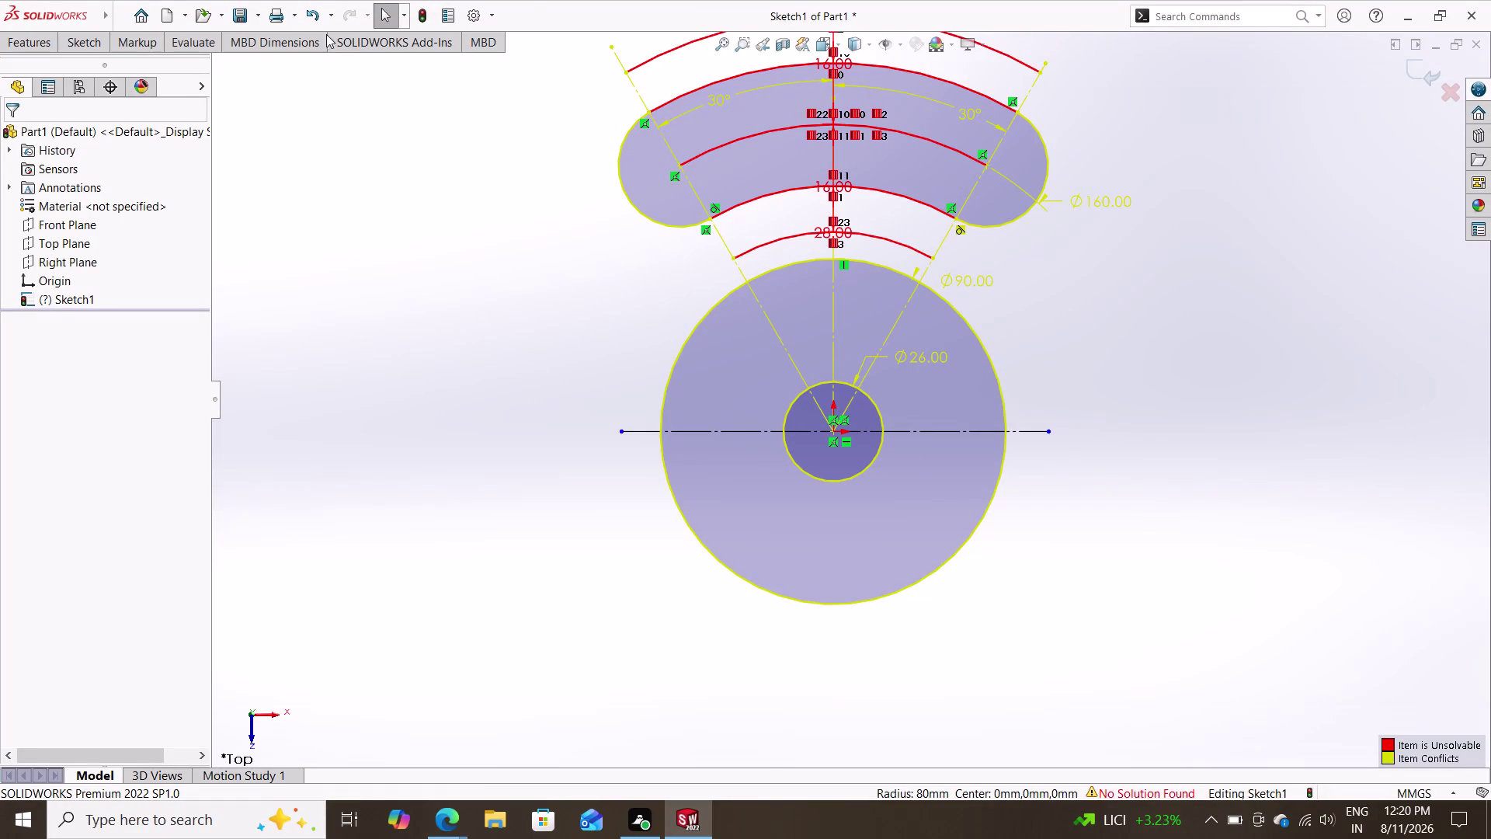
Draw a radius-28 circle centred on the left end of the upper curved slot.
click(81, 38)
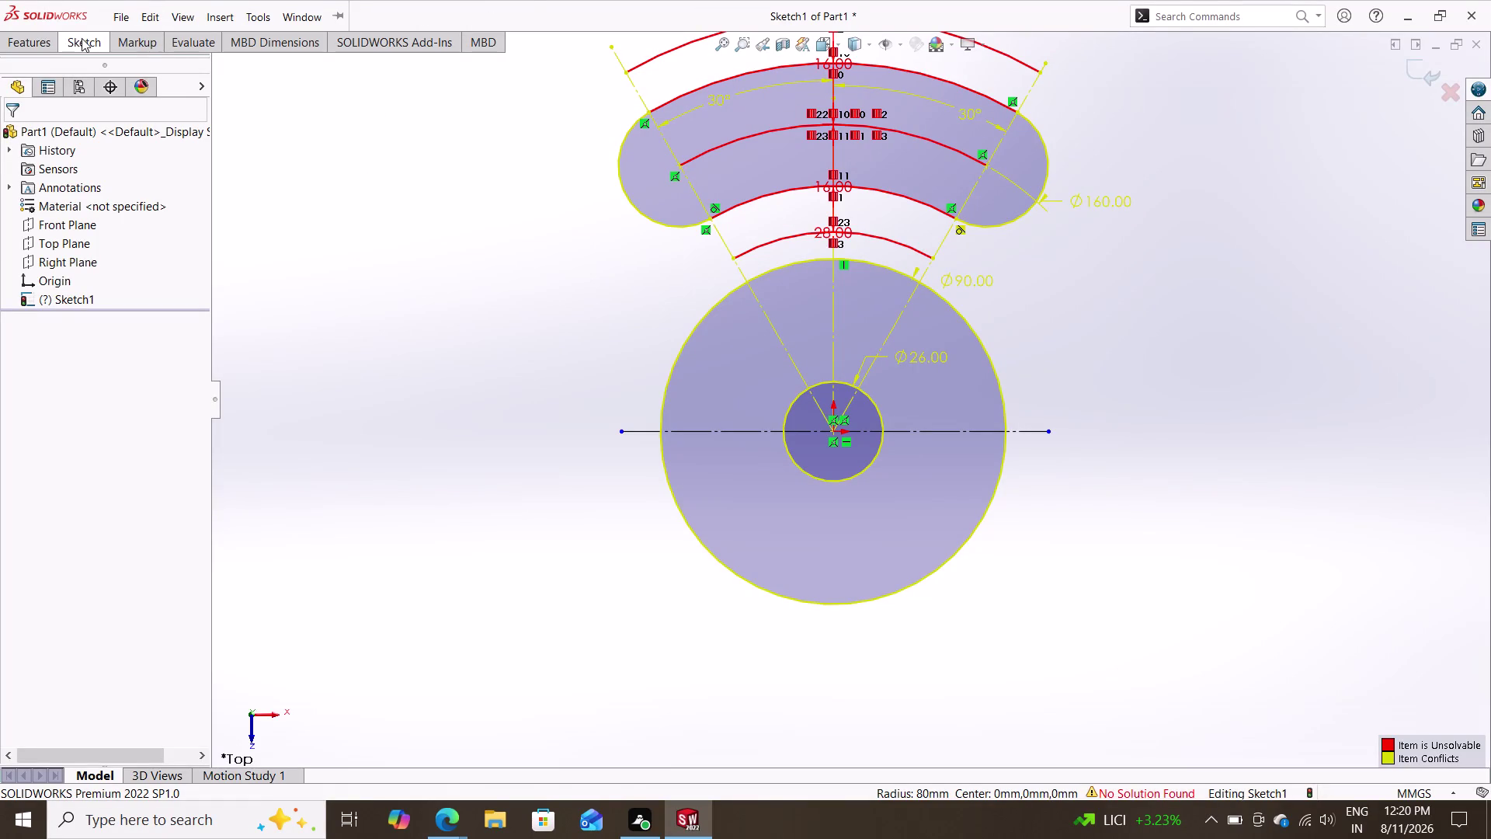
double_click(175, 58)
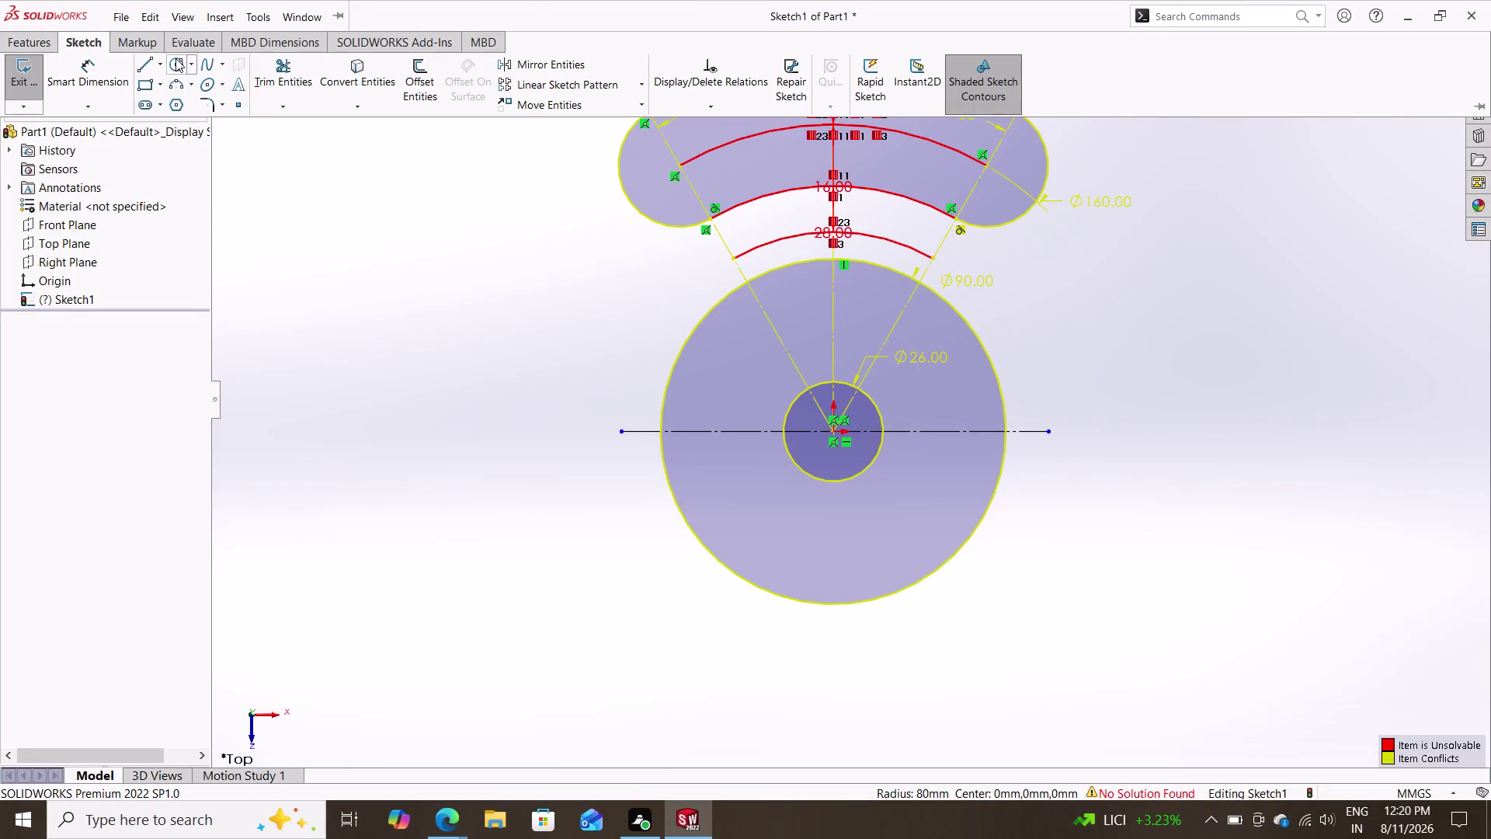
click(677, 167)
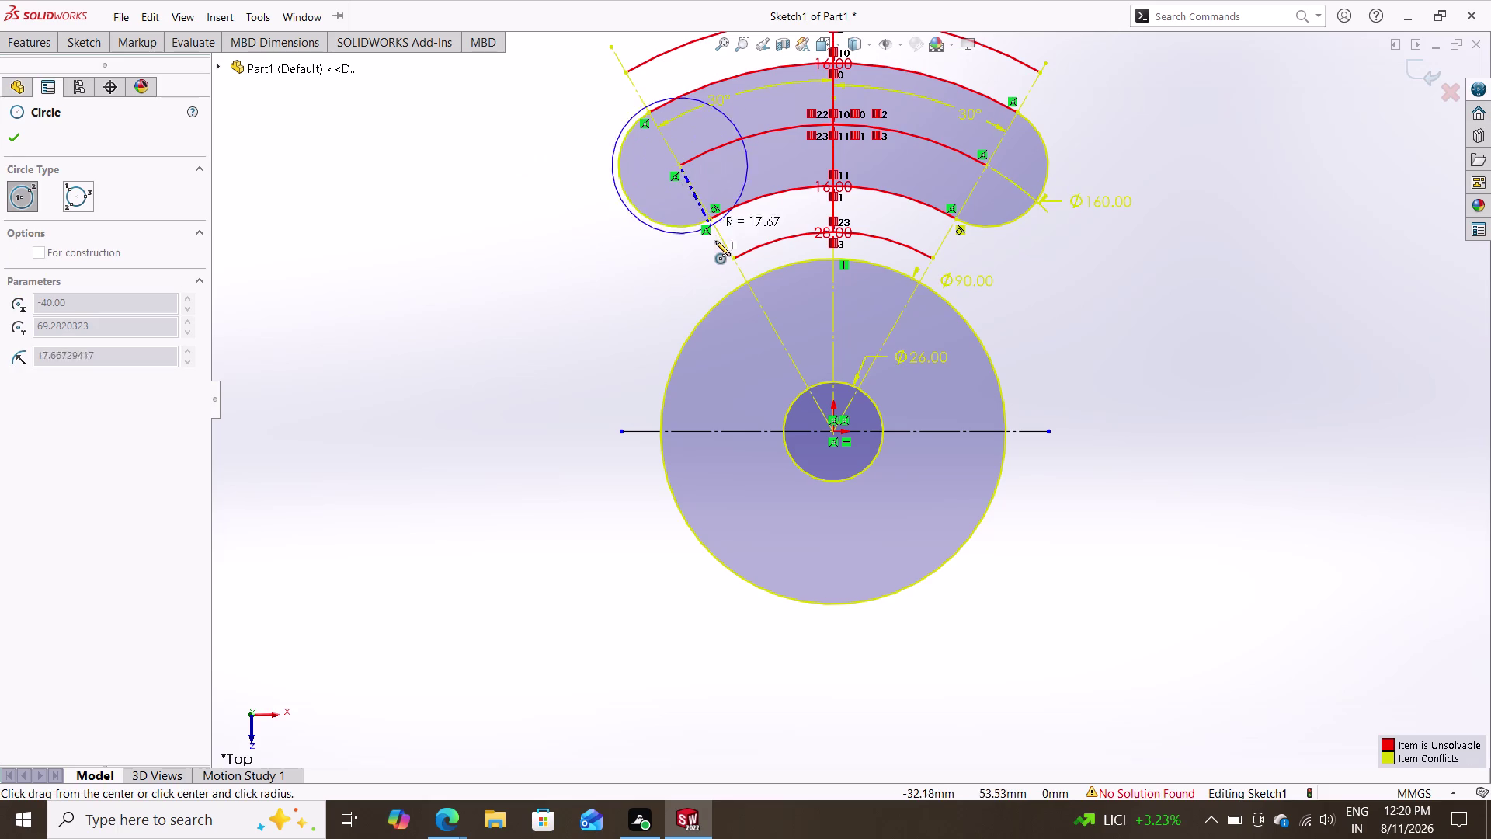
click(735, 261)
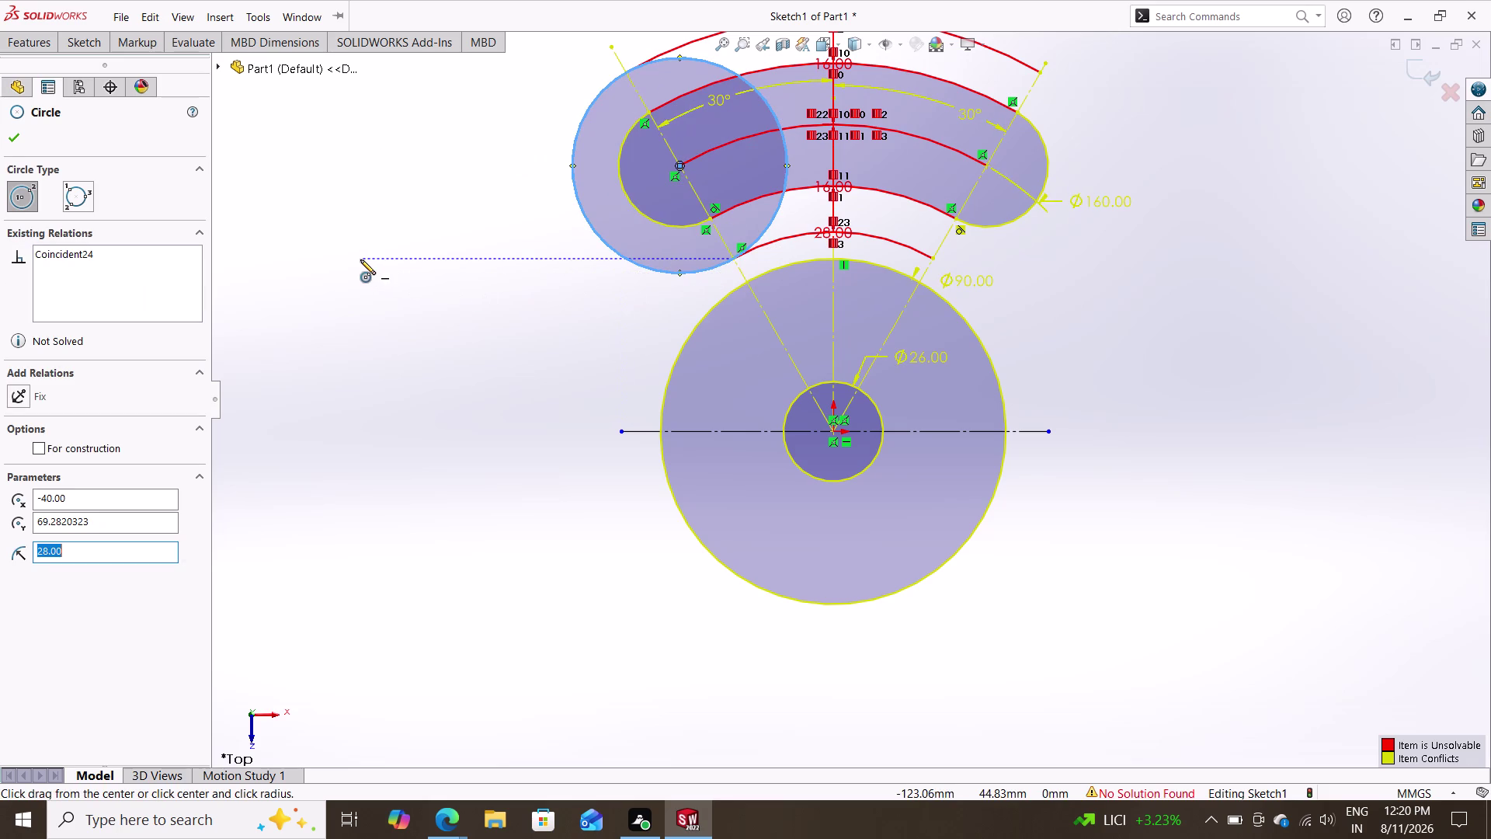
key(Escape)
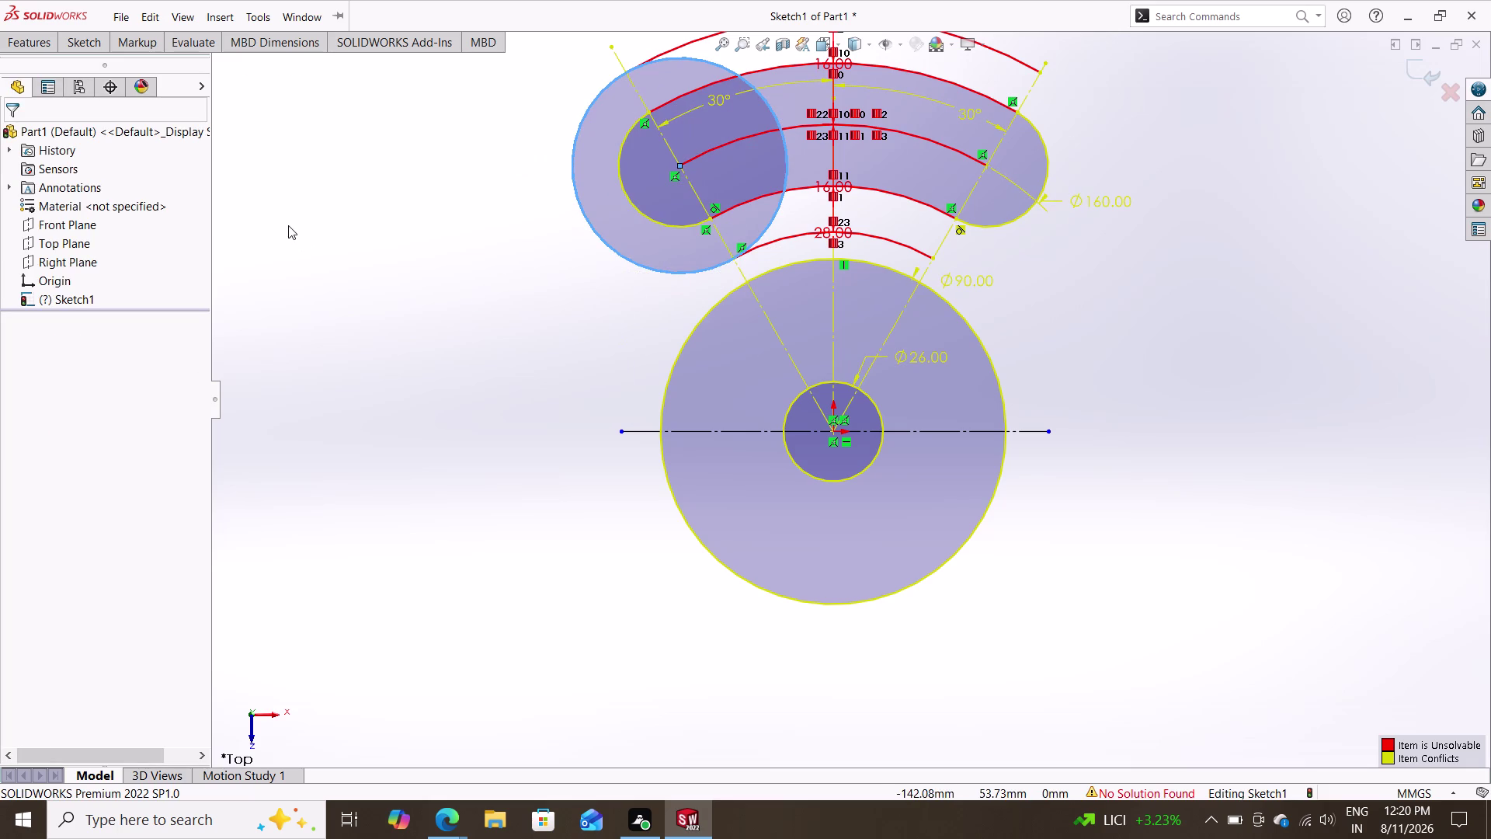
Draw a matching radius-28 circle centred on the right end of the slot.
click(82, 44)
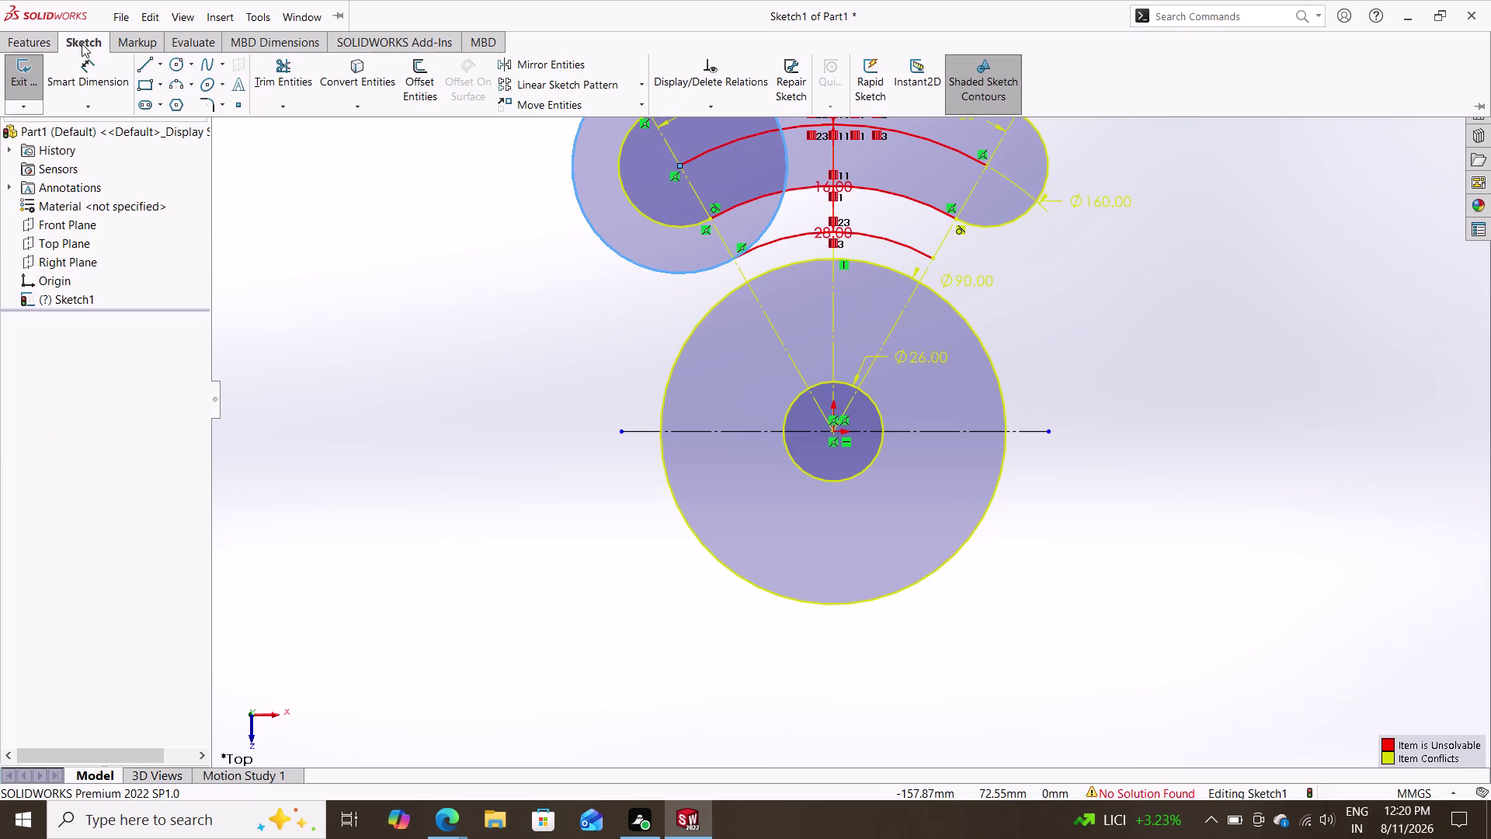
click(175, 66)
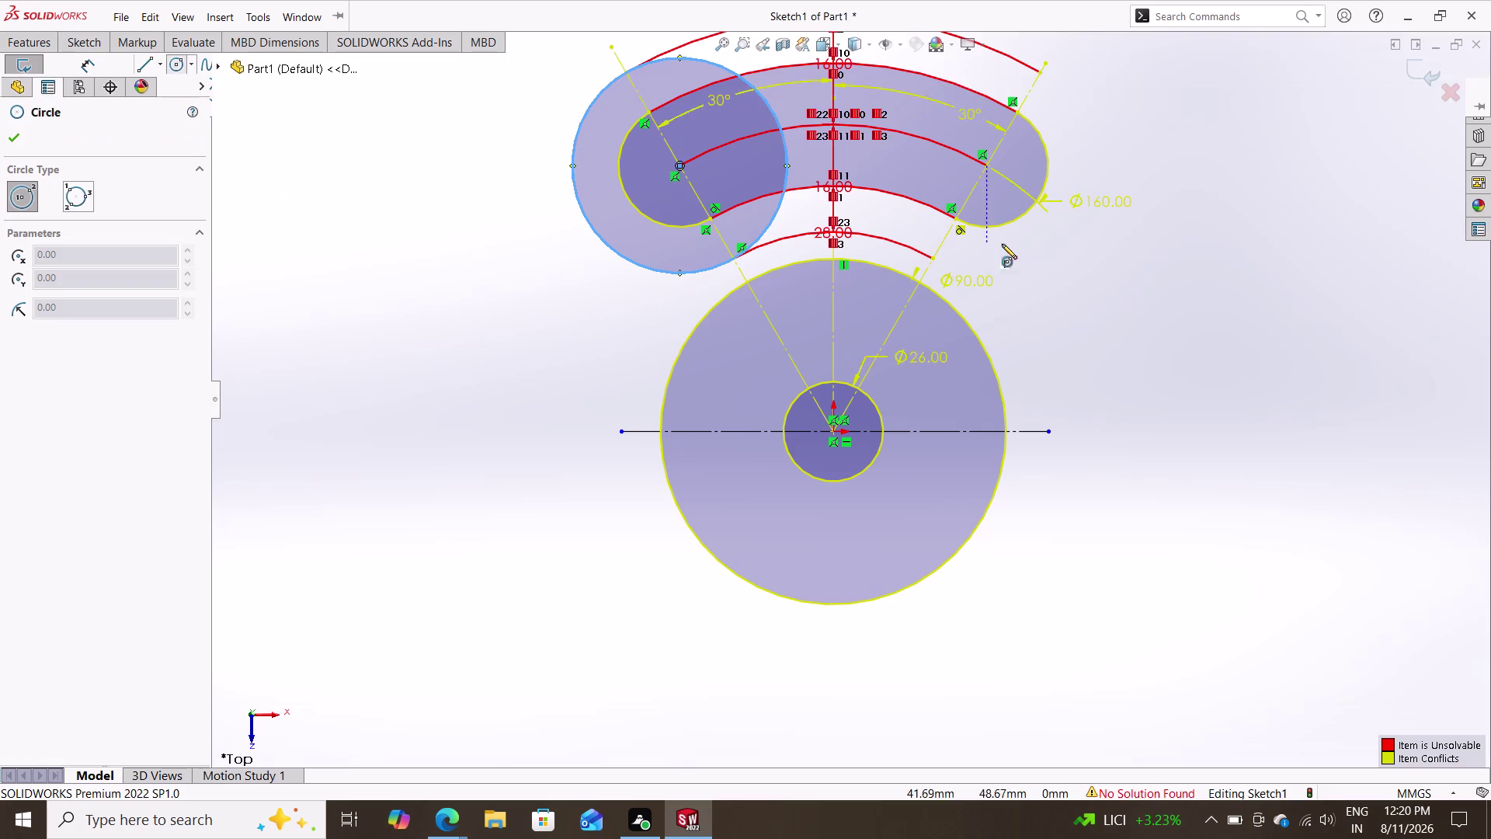
click(988, 168)
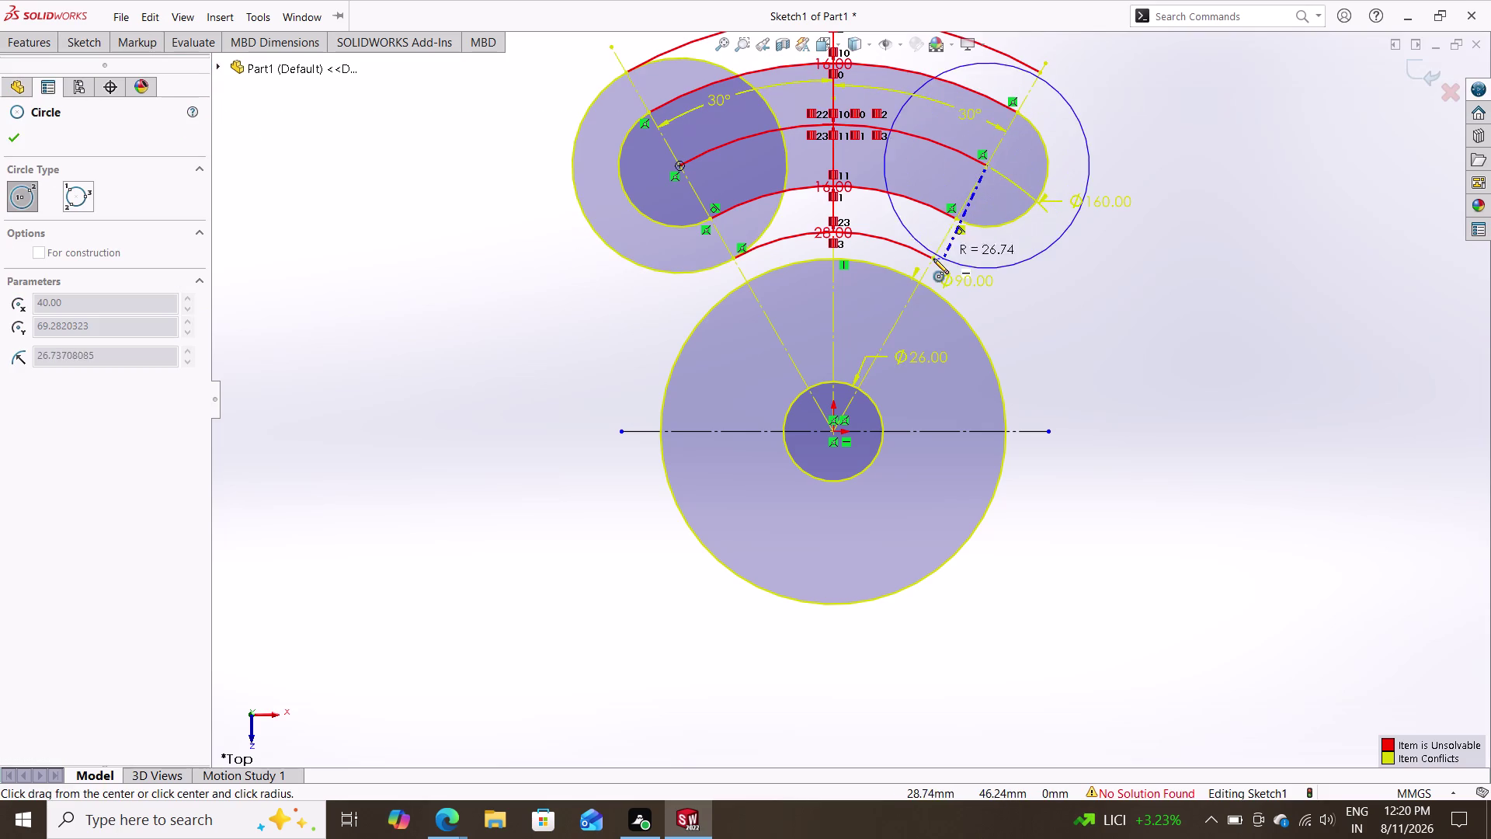
click(930, 262)
key(Escape)
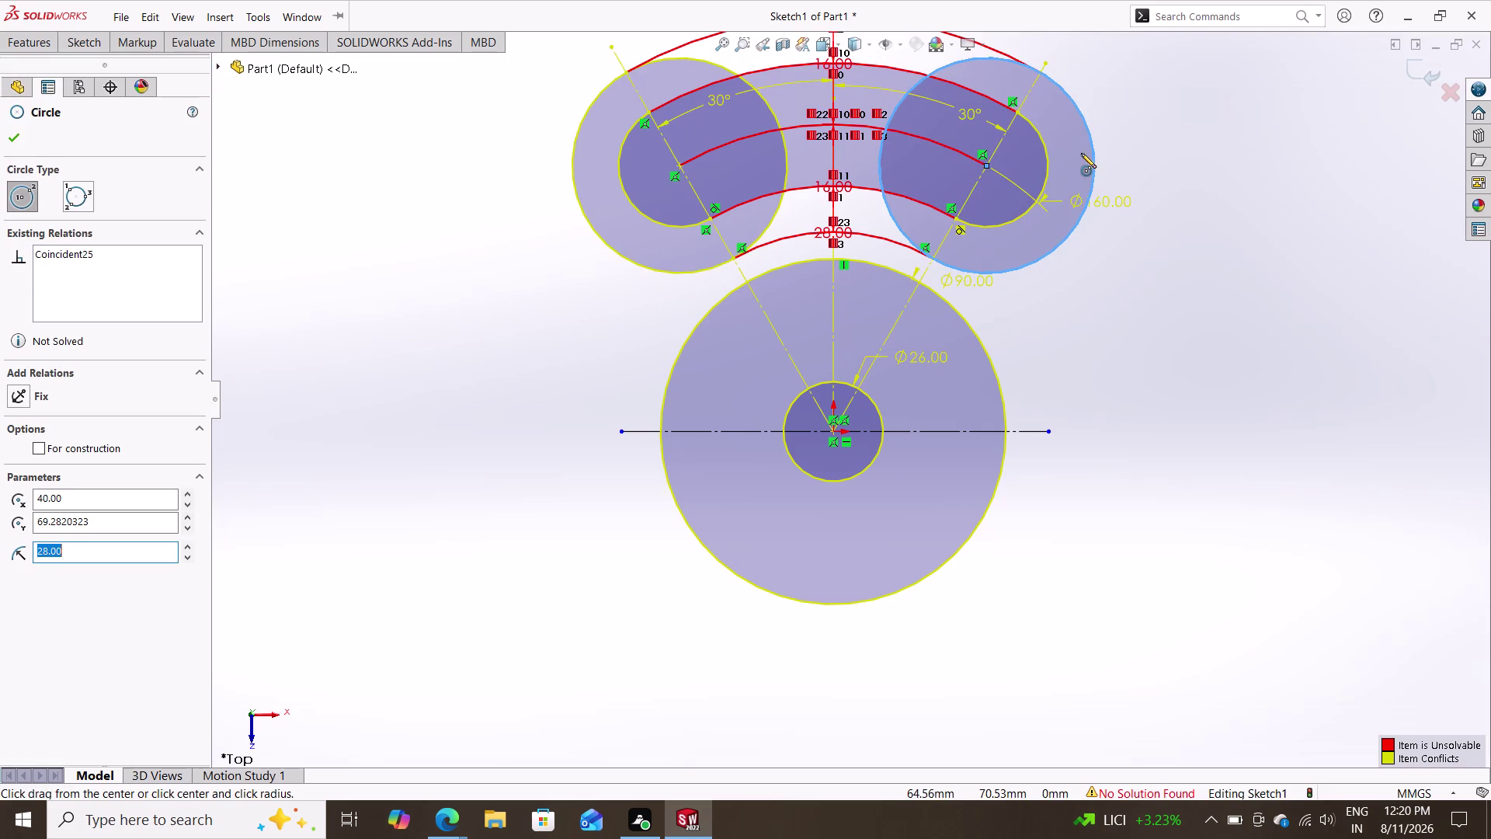
click(80, 48)
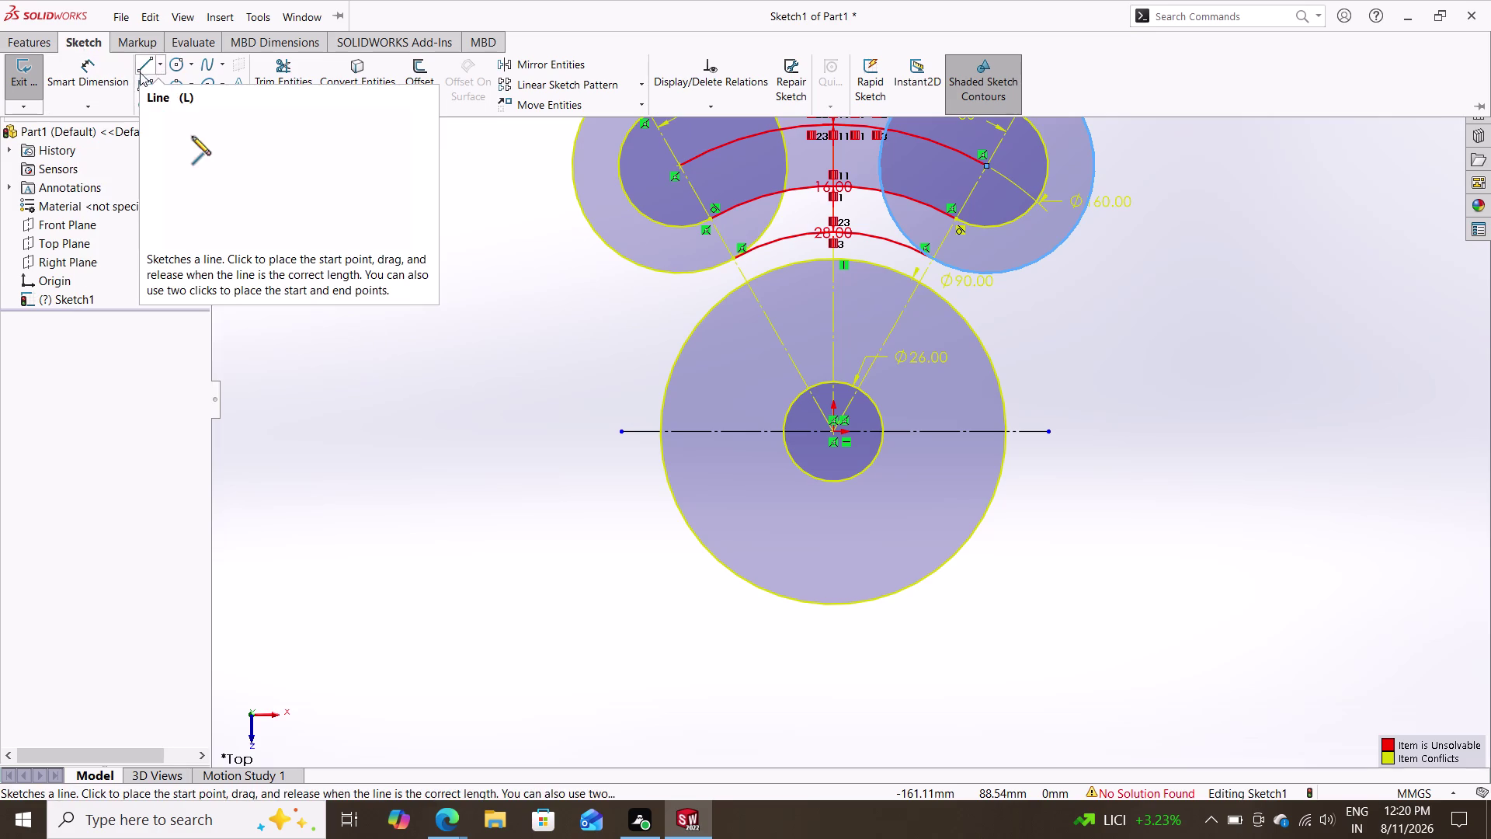
click(282, 69)
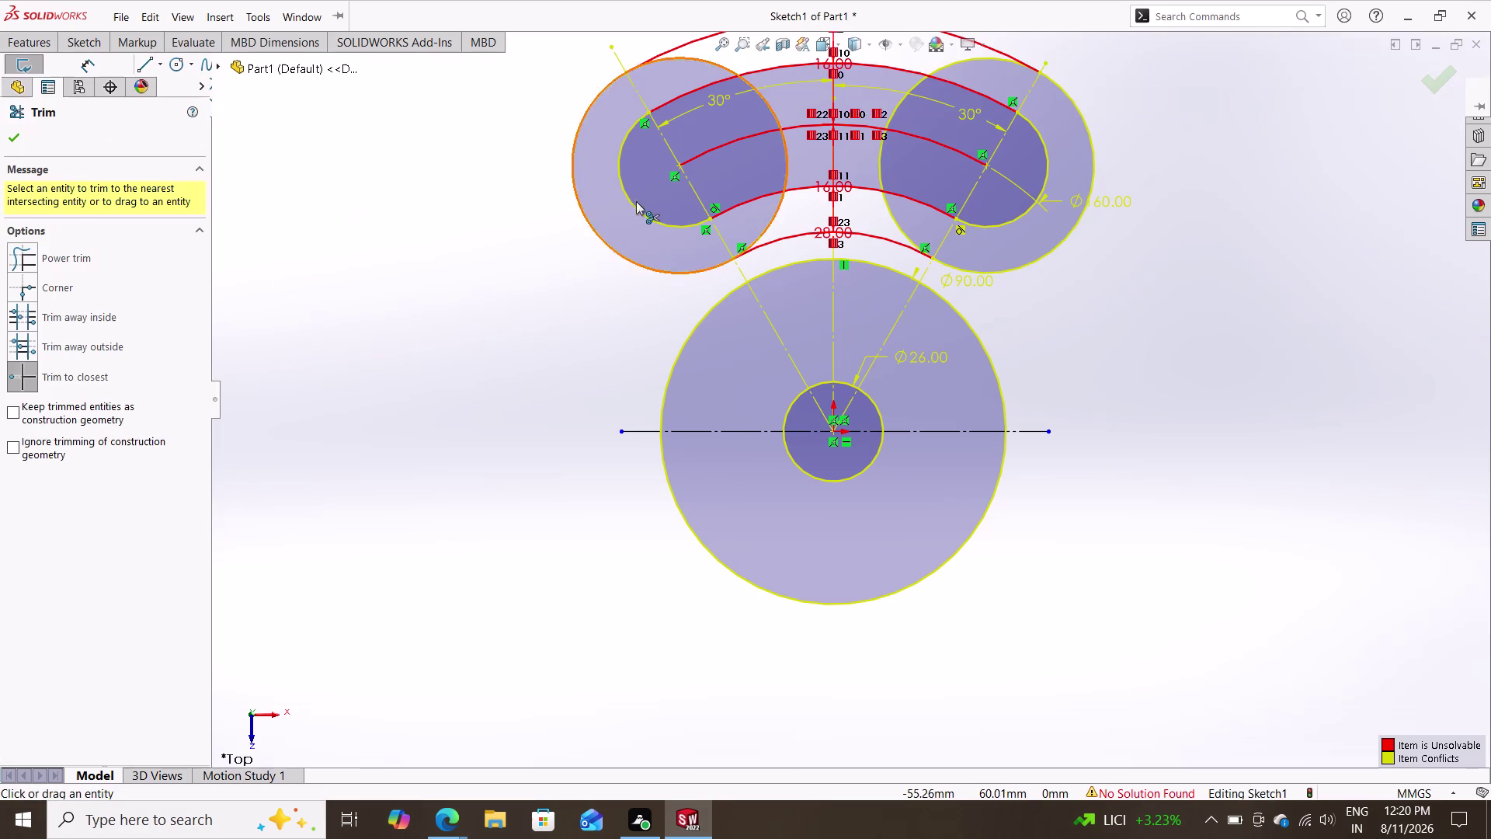
Trim away the left 28 mm circle's inner portions and an extra arc segment.
click(779, 203)
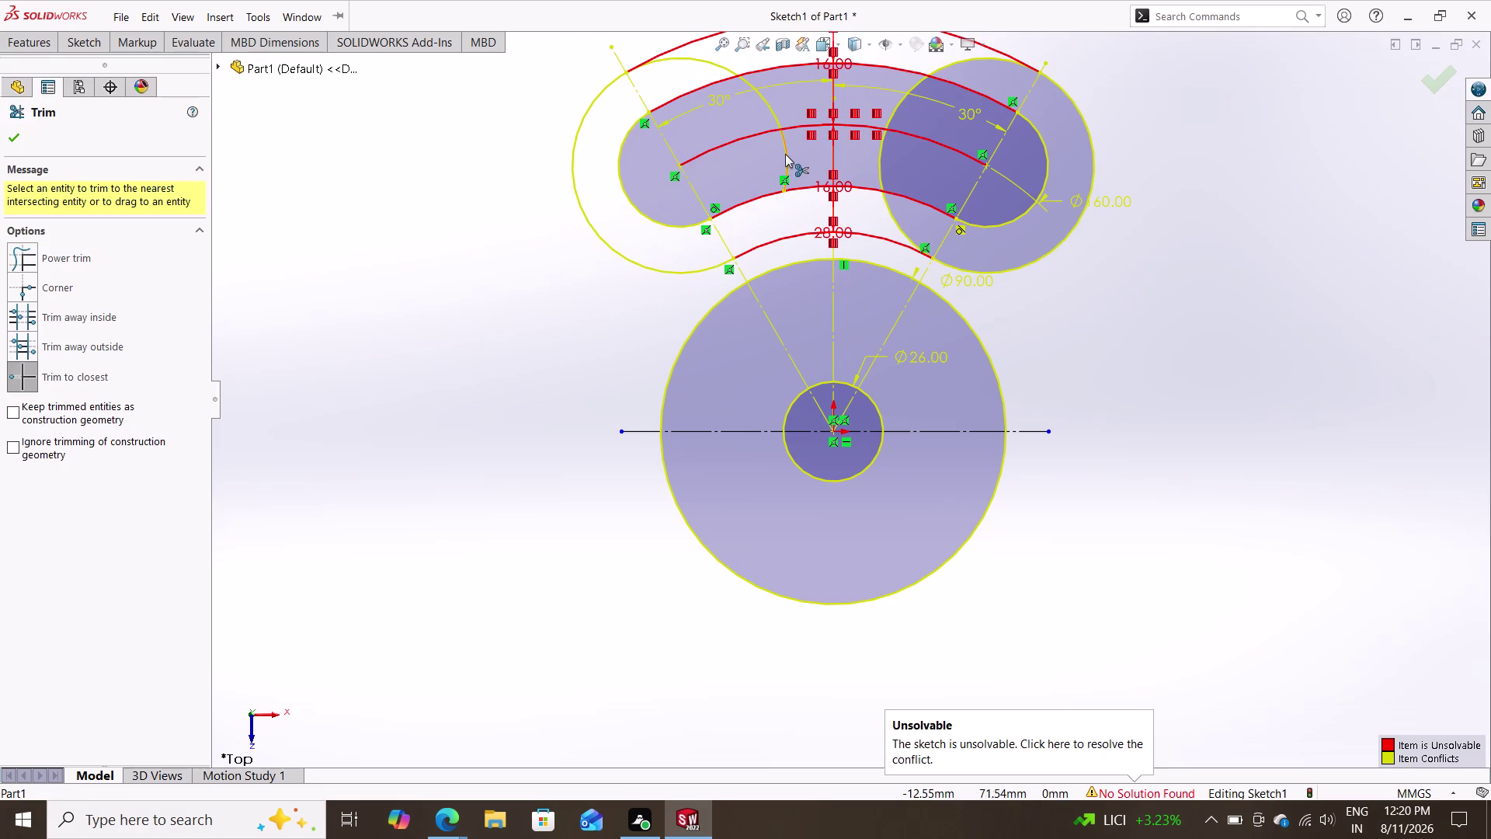
click(785, 154)
click(762, 95)
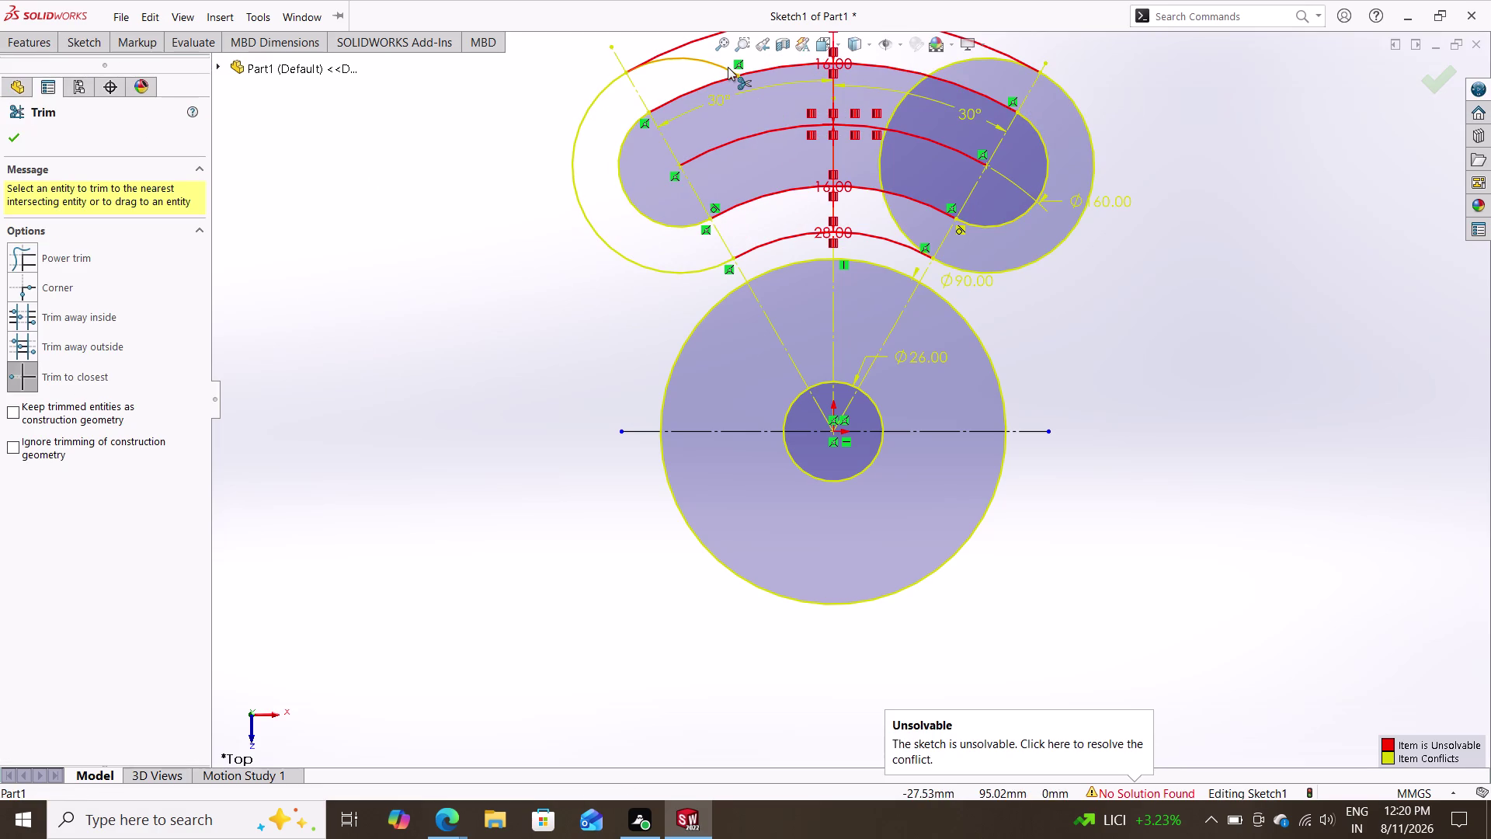
click(727, 66)
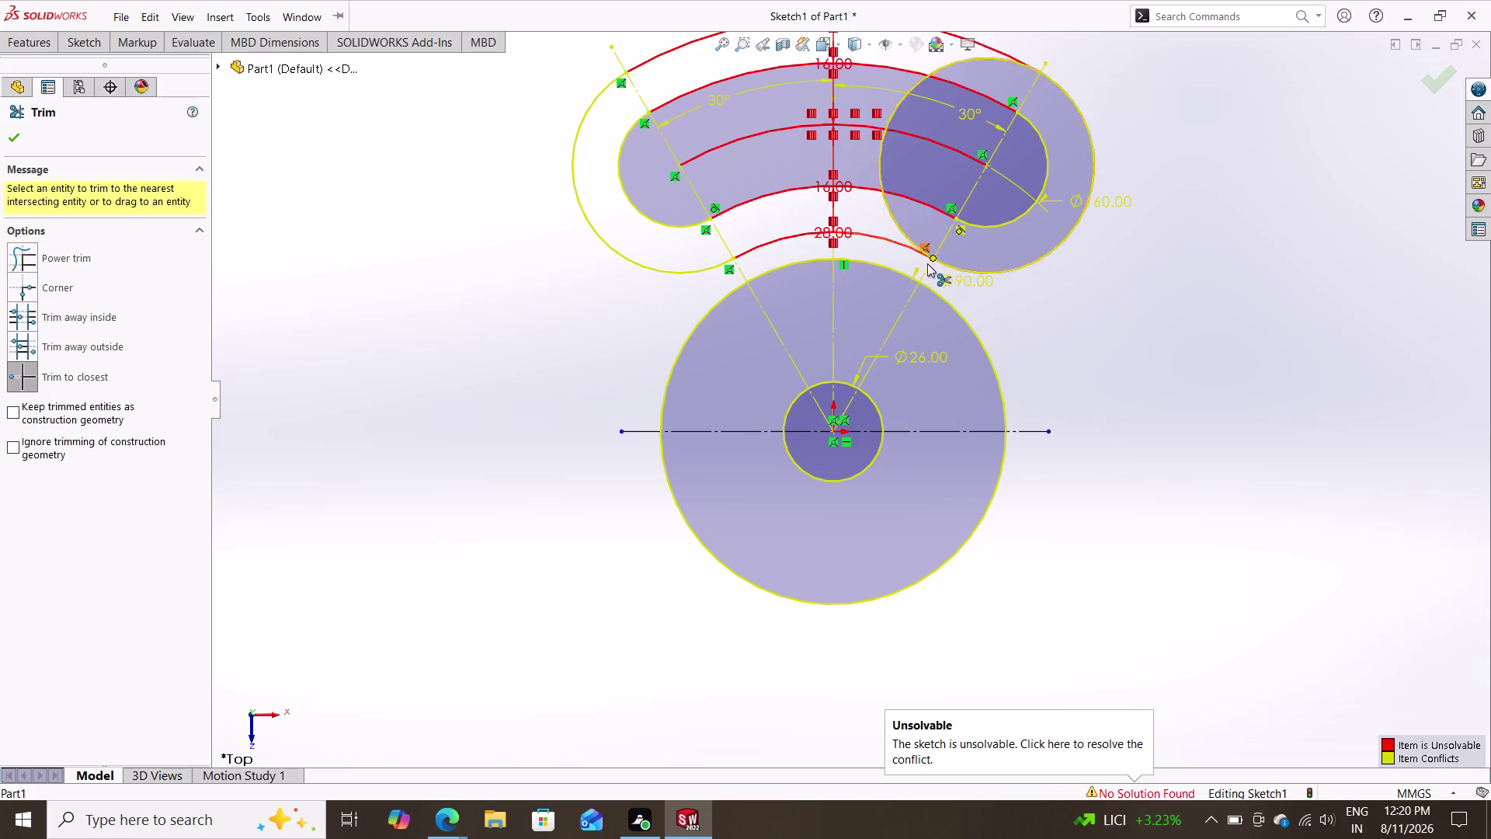
Trim the excess arc ends and the right circle's inner part, then zoom to fit.
click(892, 216)
click(879, 156)
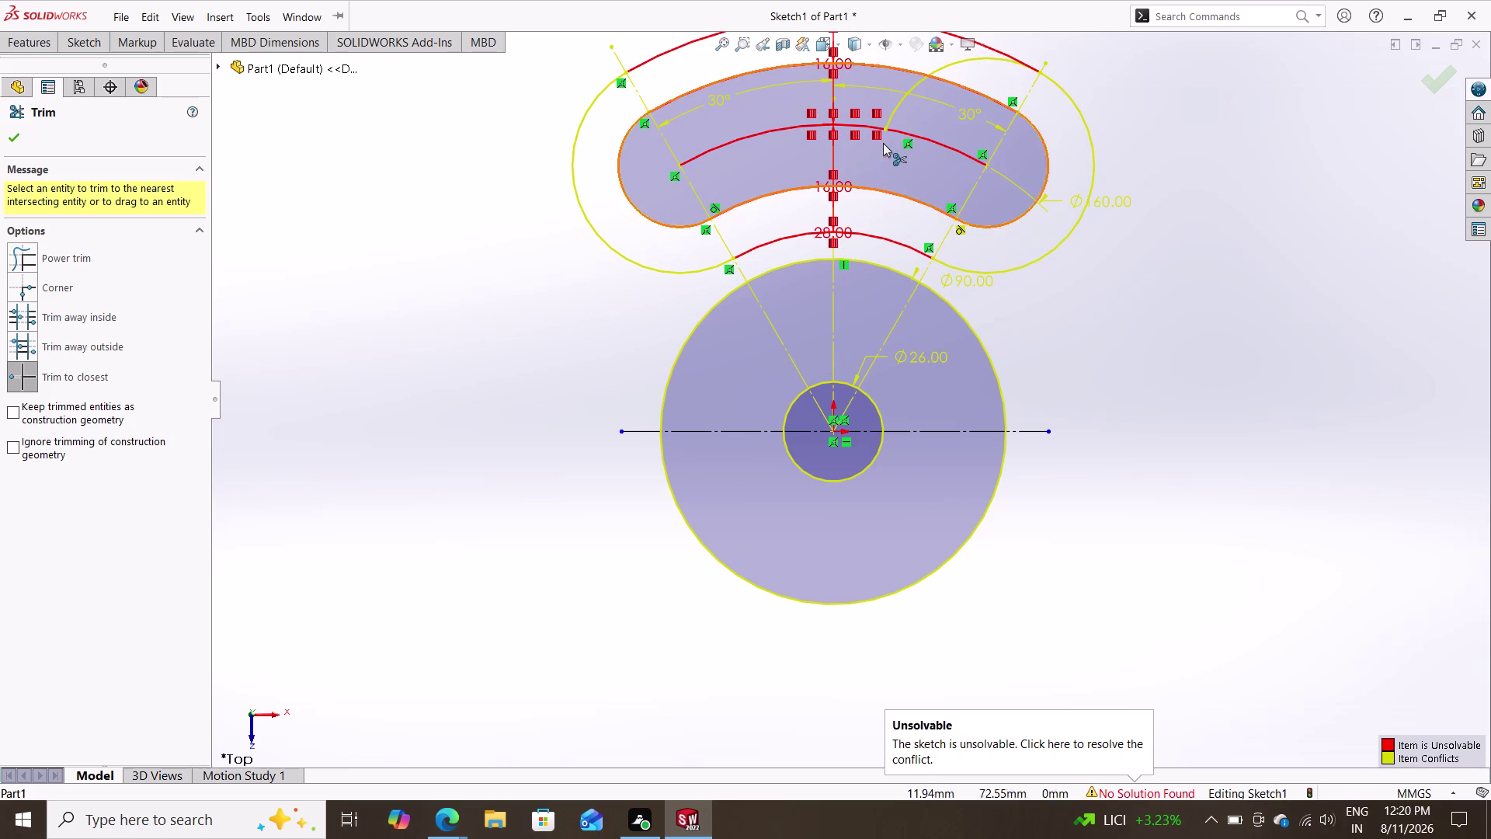
click(892, 112)
click(952, 65)
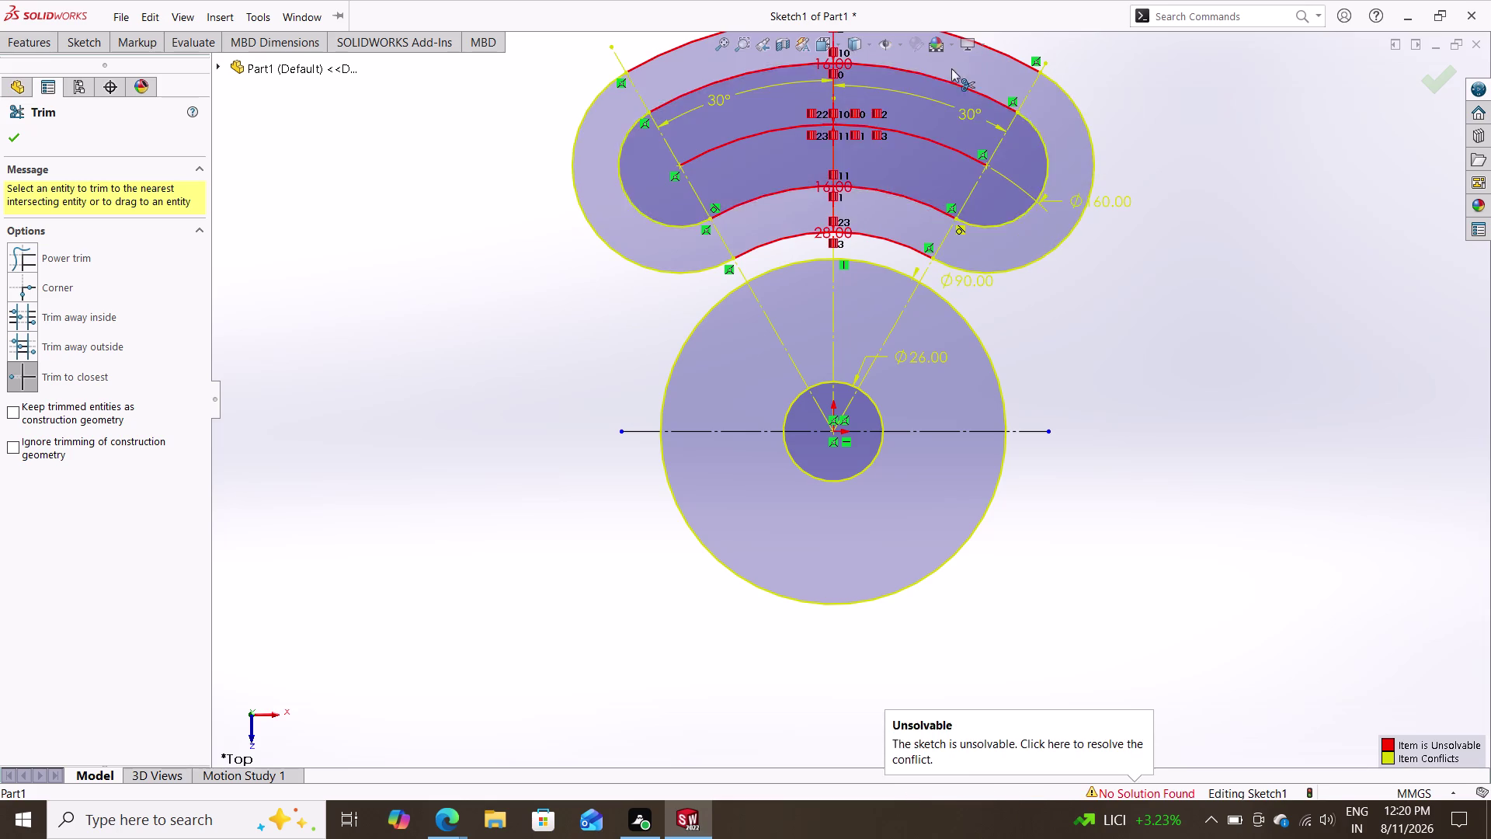
key(Escape)
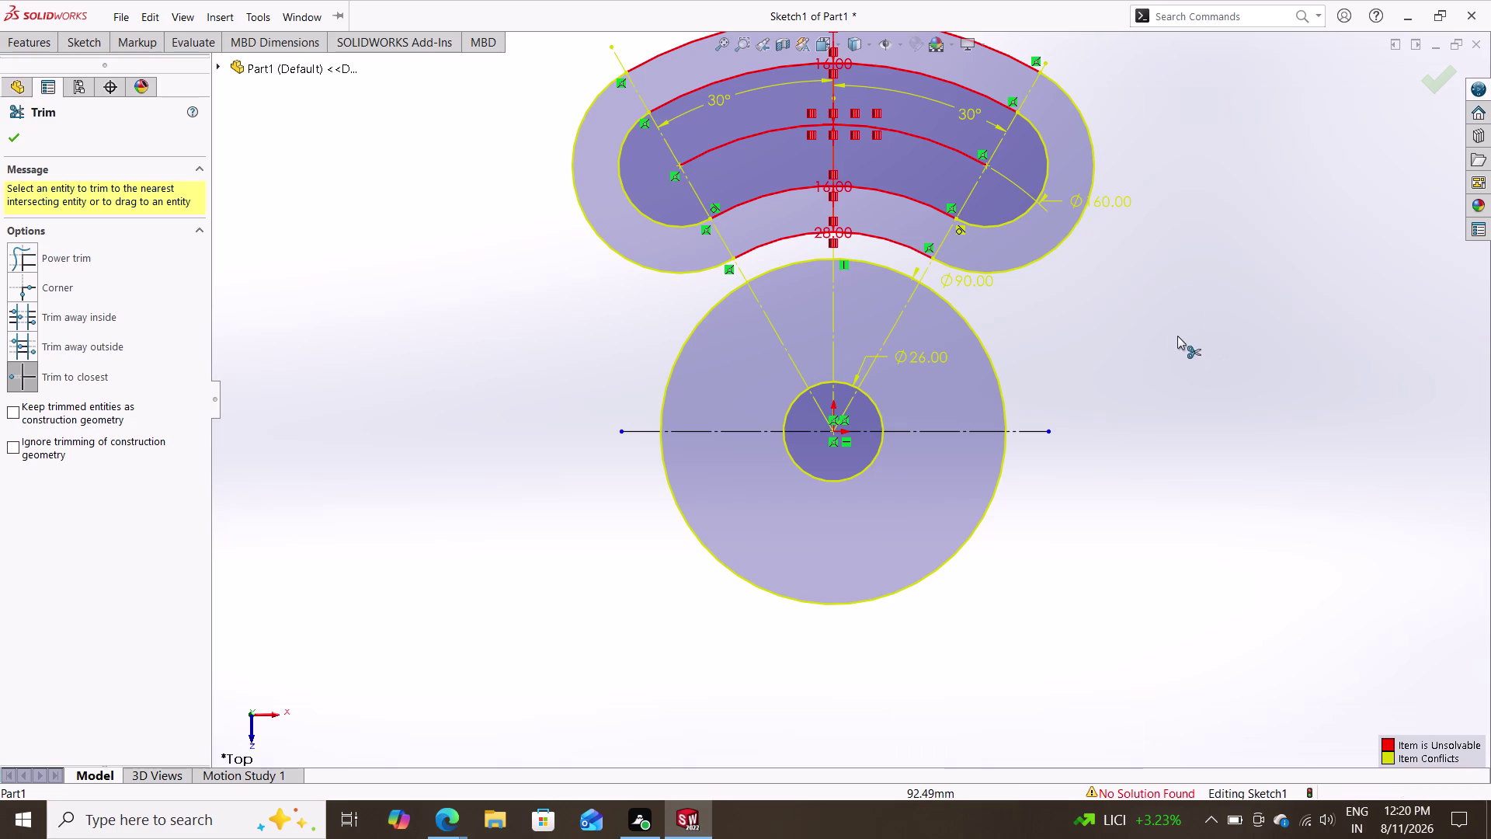
scroll(down, 3)
scroll(up, 3)
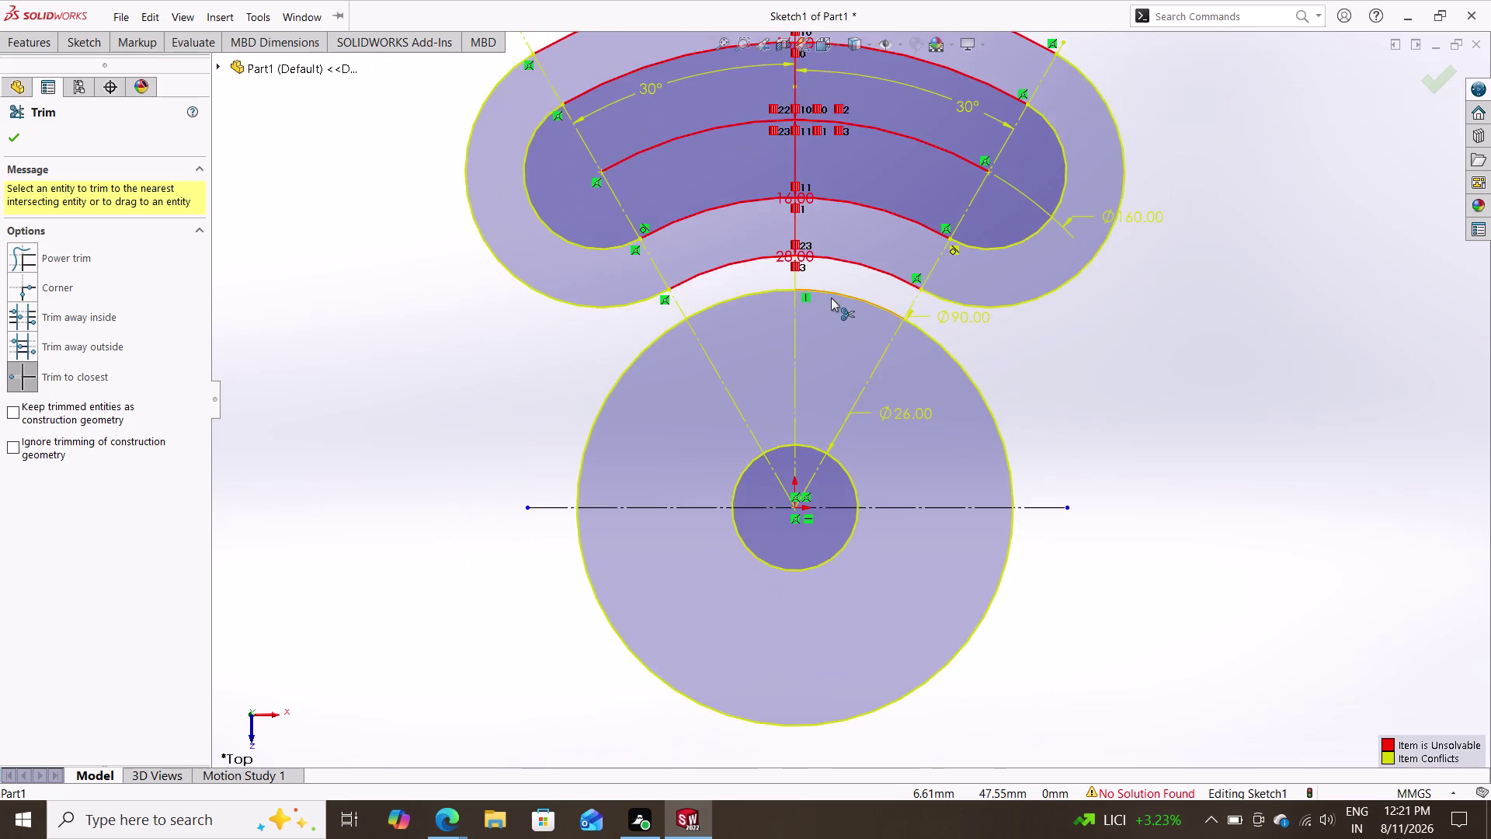
scroll(up, 3)
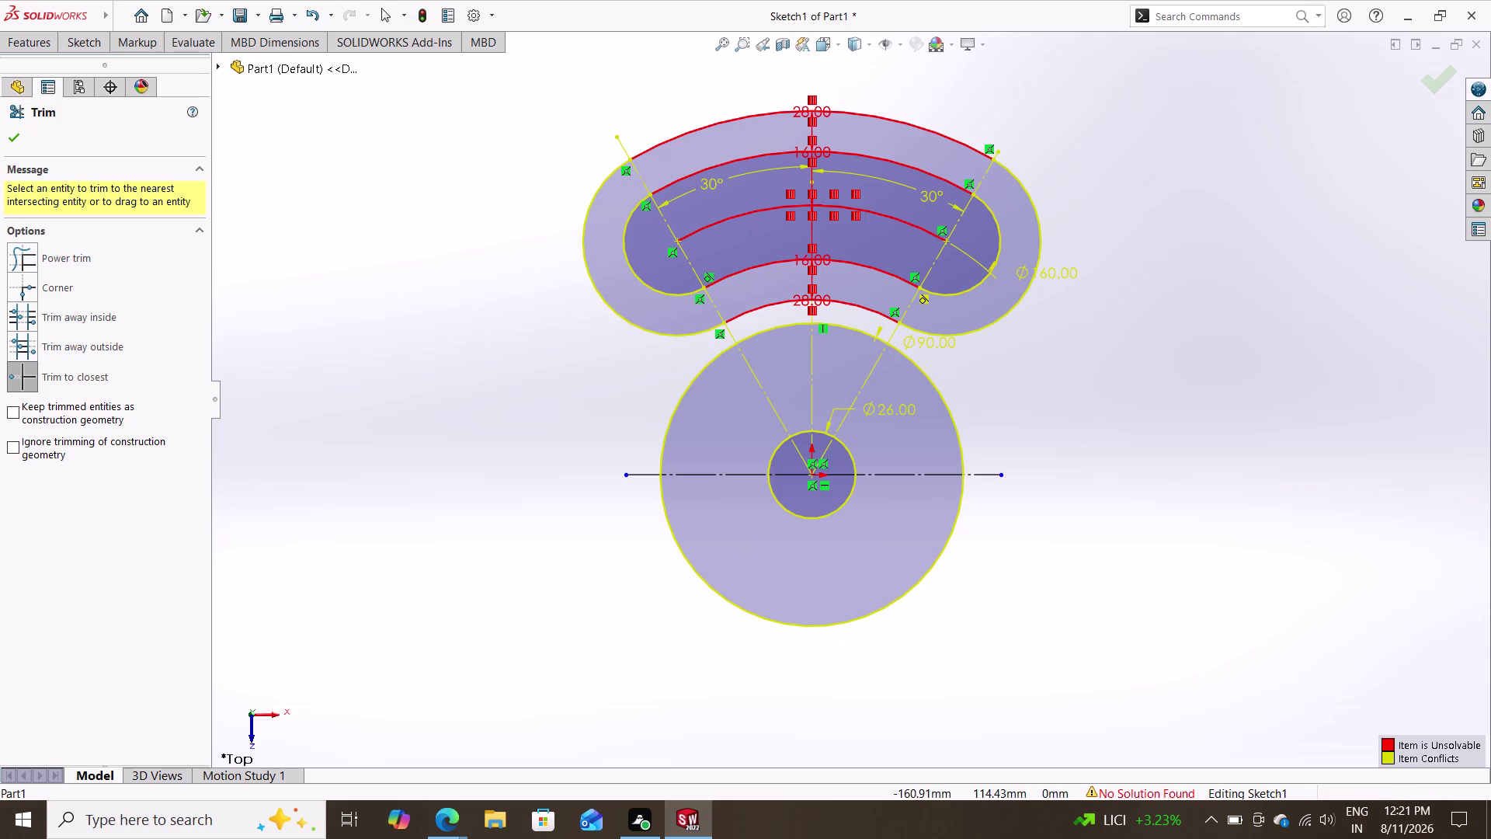
click(893, 48)
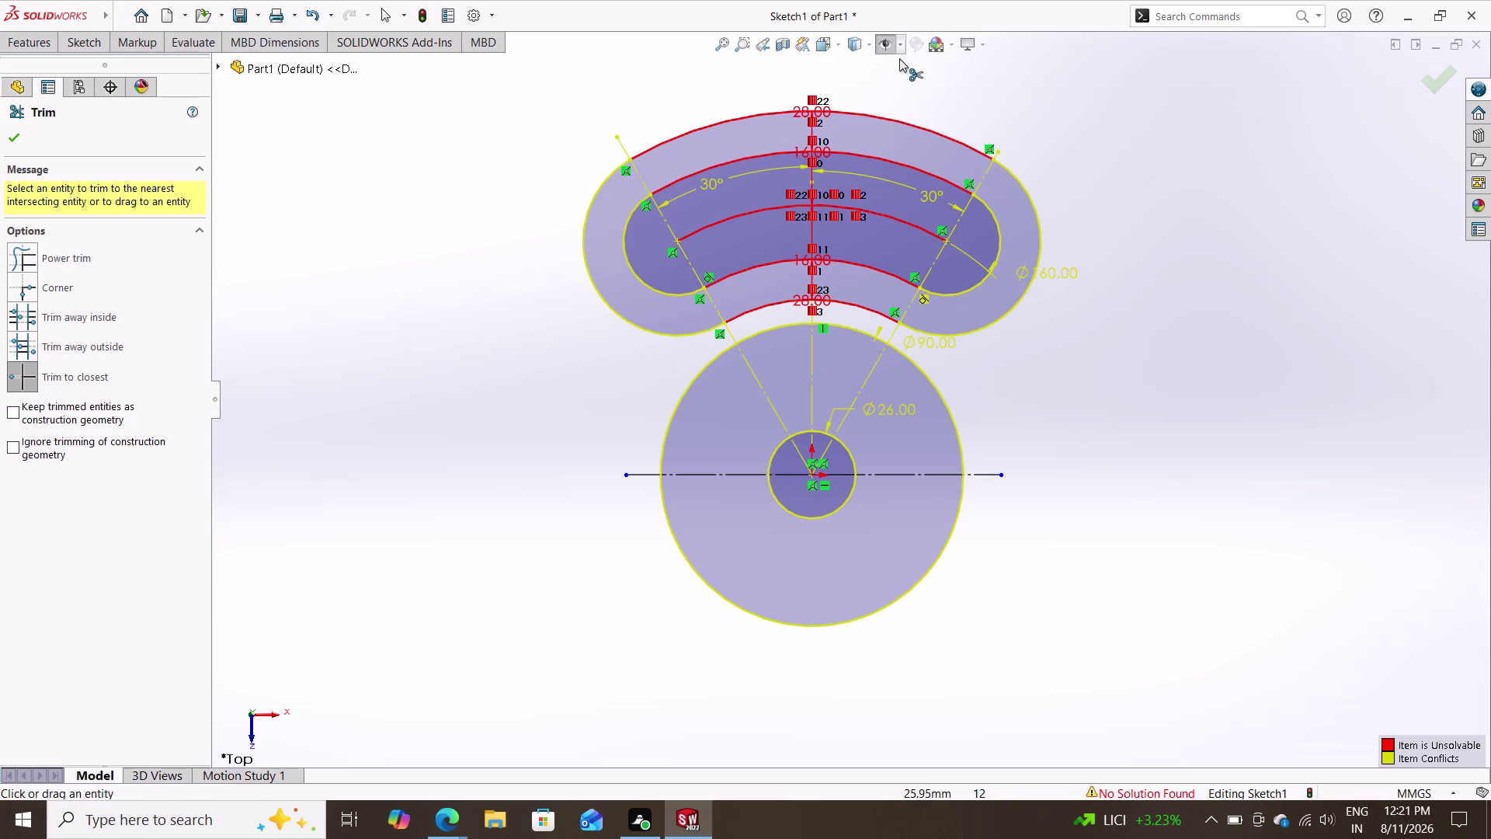
Turn Grid on and Sketch Relations off in the Hide/Show Items list.
click(902, 44)
double_click(885, 218)
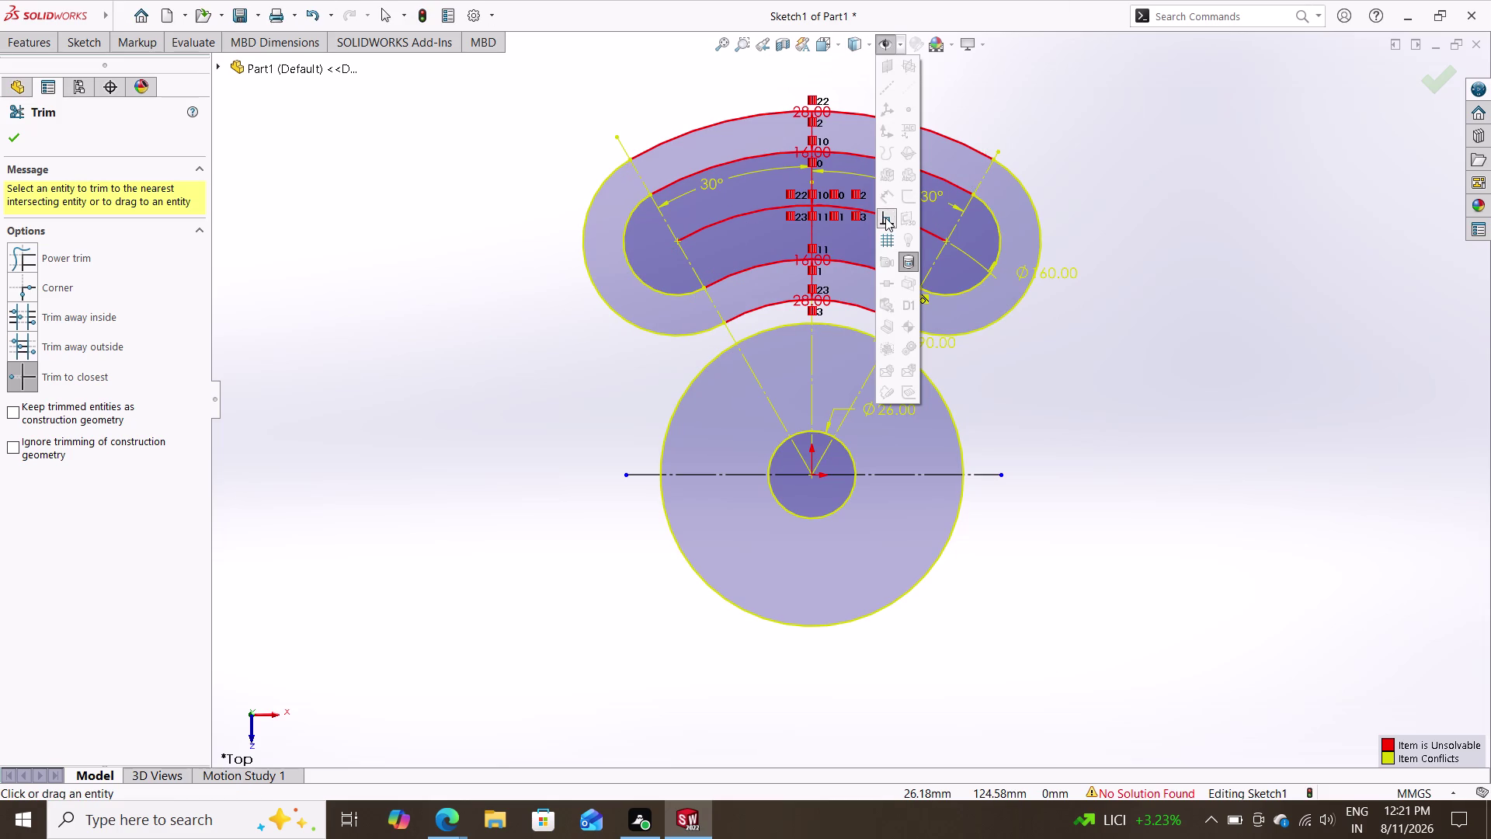
click(910, 263)
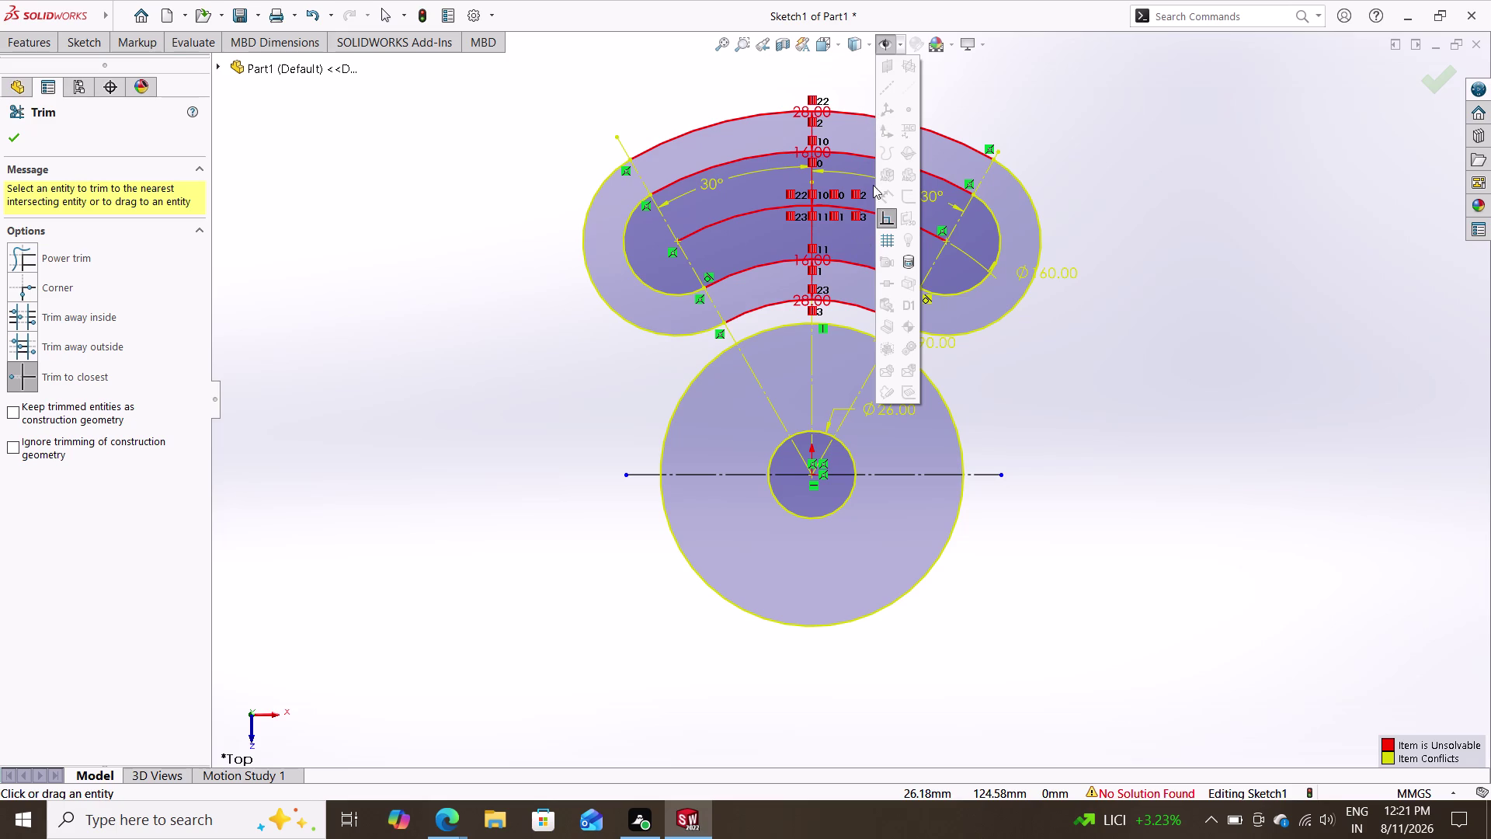
click(887, 249)
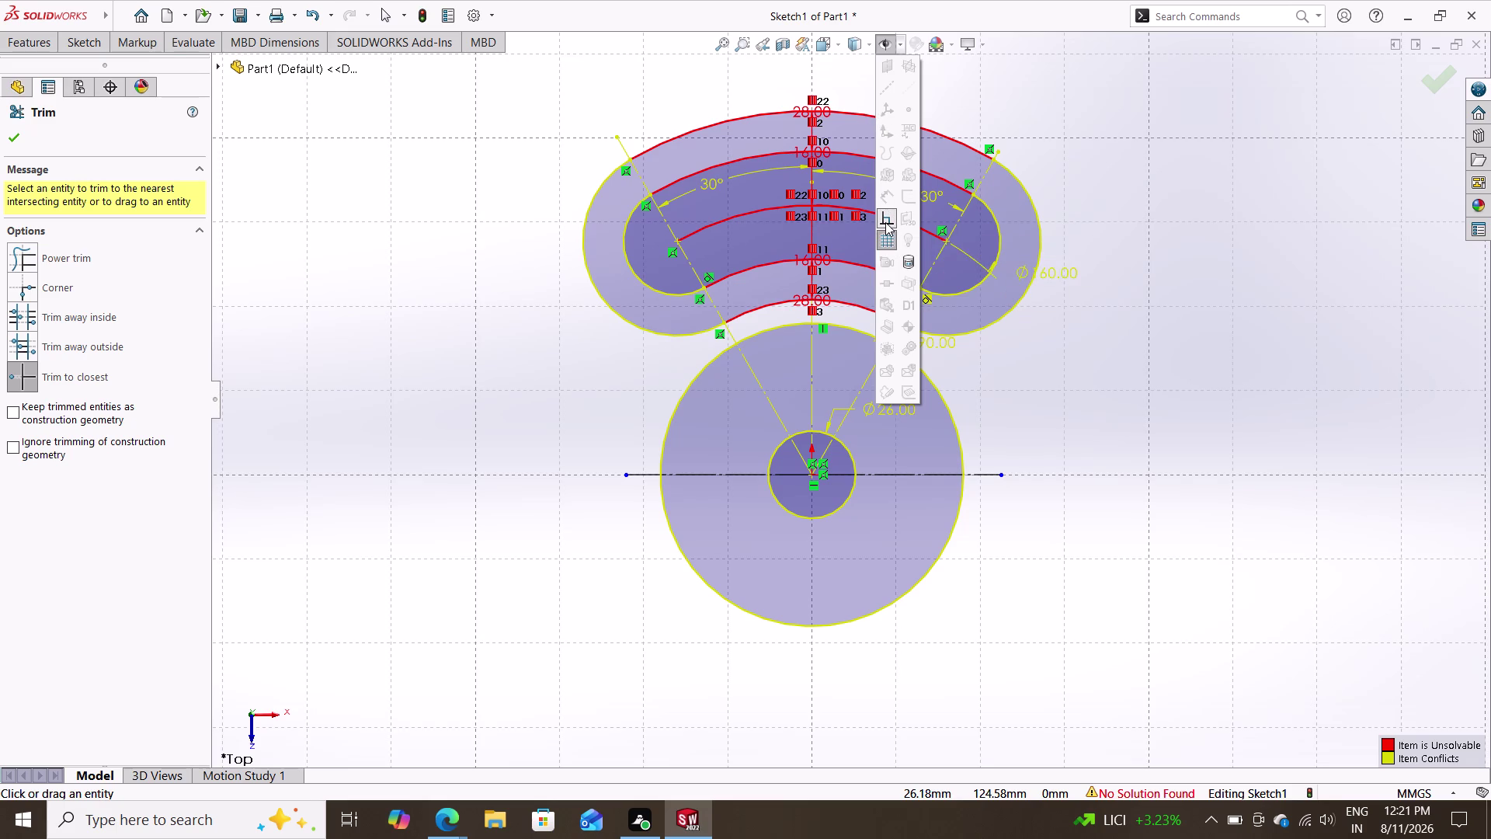
click(885, 222)
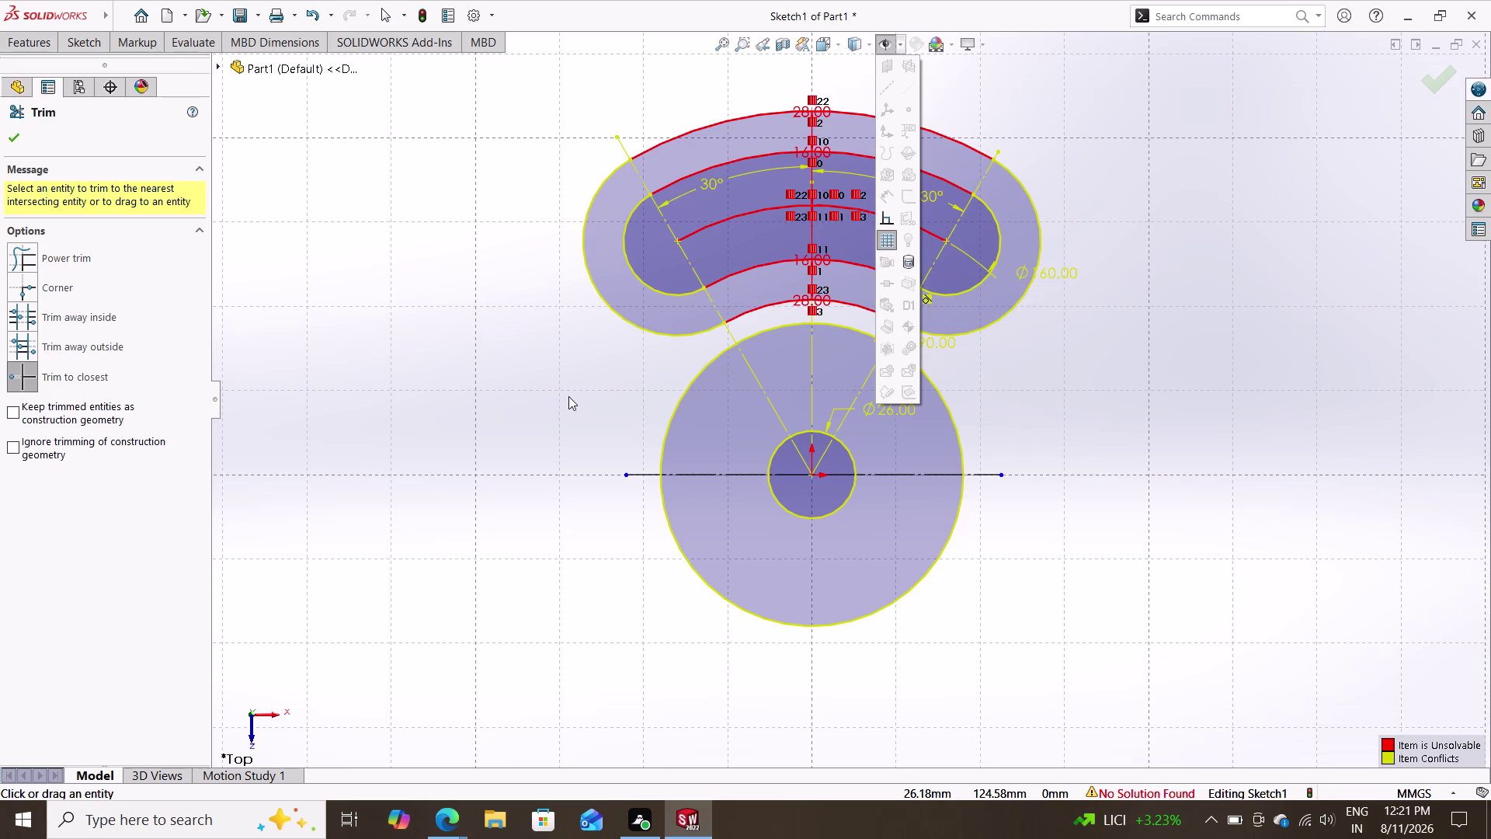
click(566, 400)
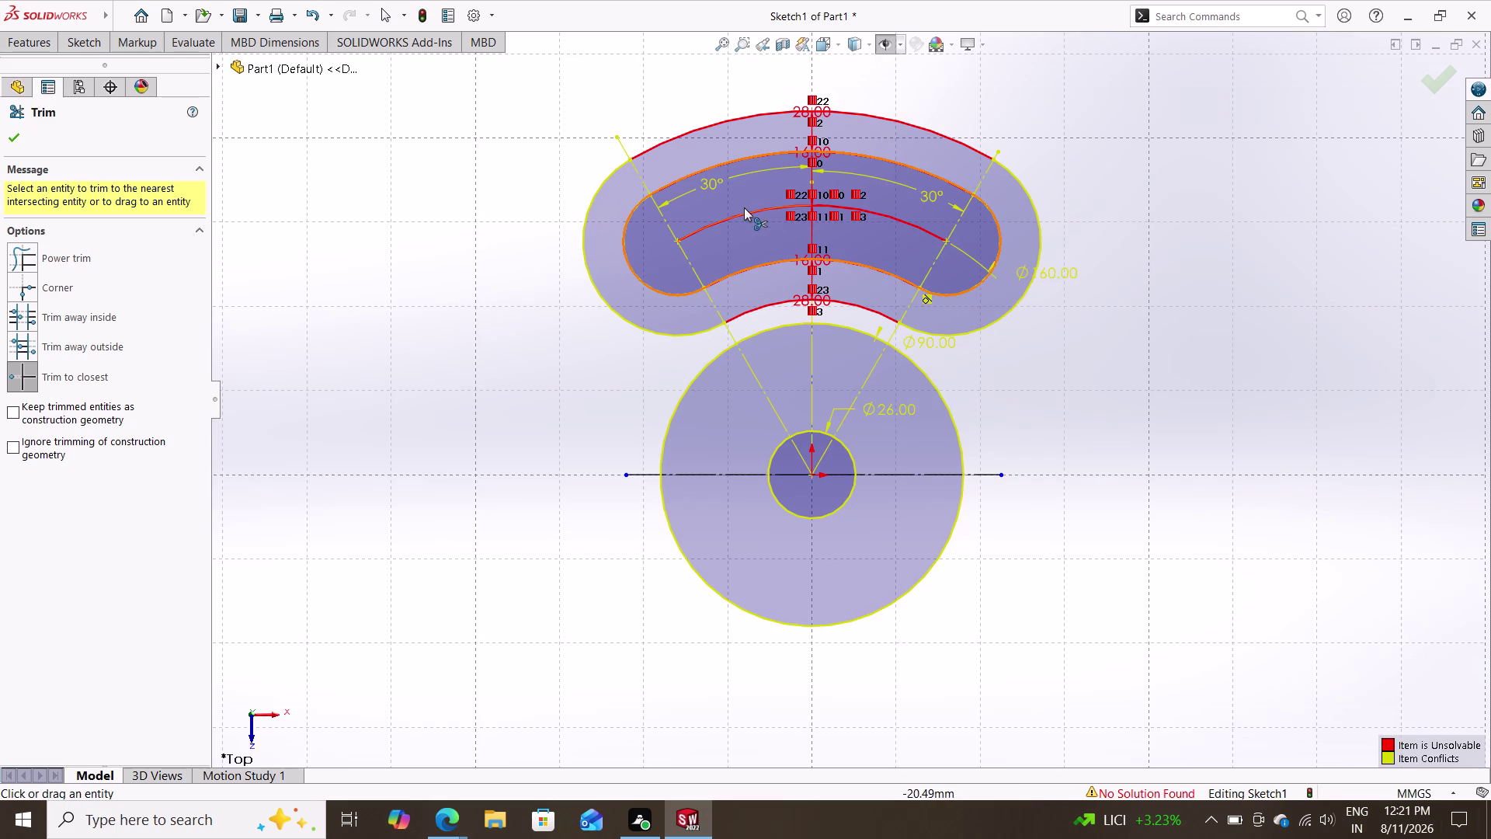
Delete the unsolvable red dimensions so the sketch solves as under defined.
click(744, 213)
right_click(744, 214)
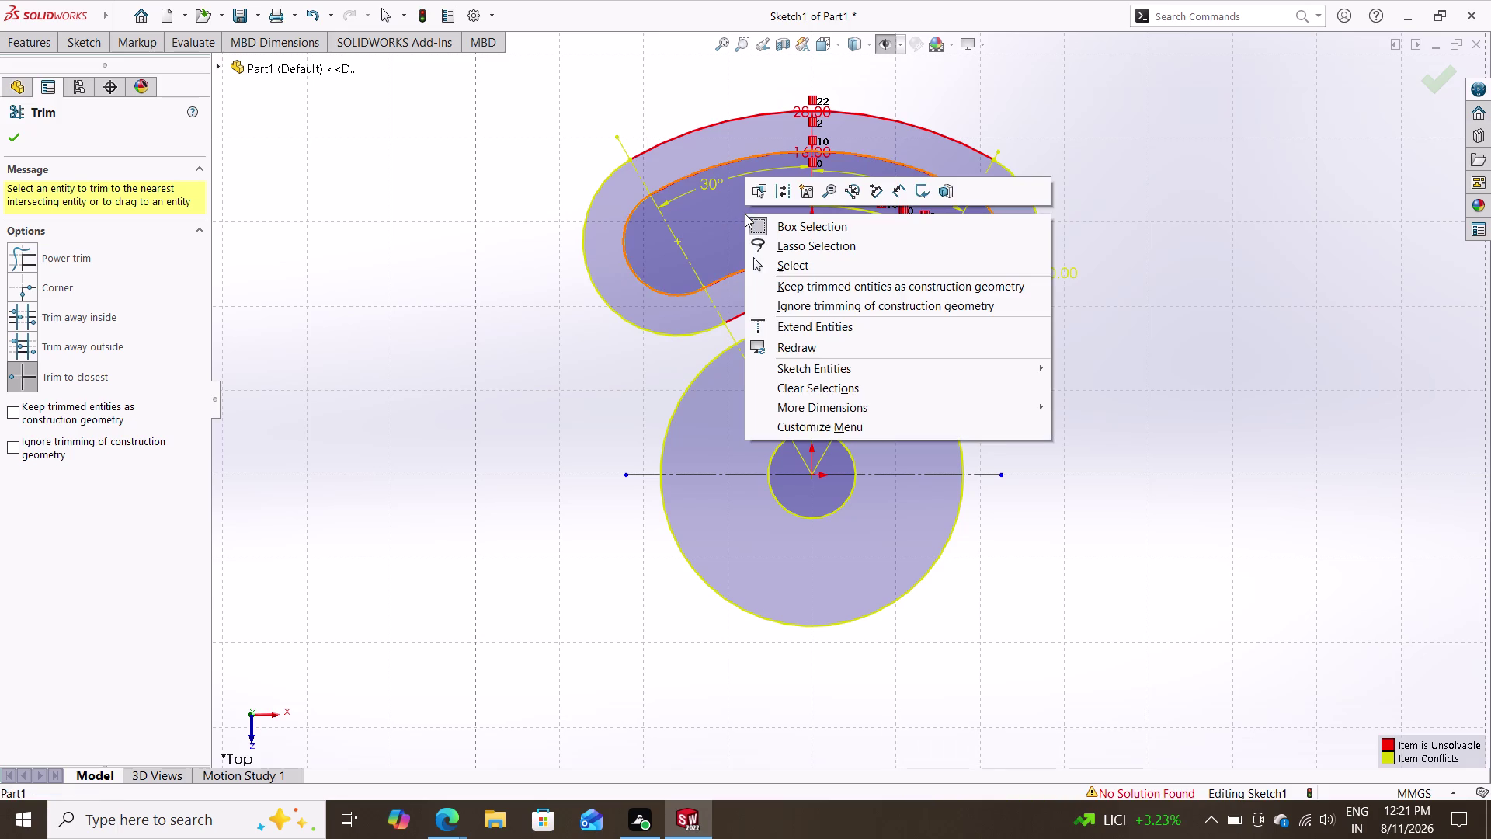
click(785, 344)
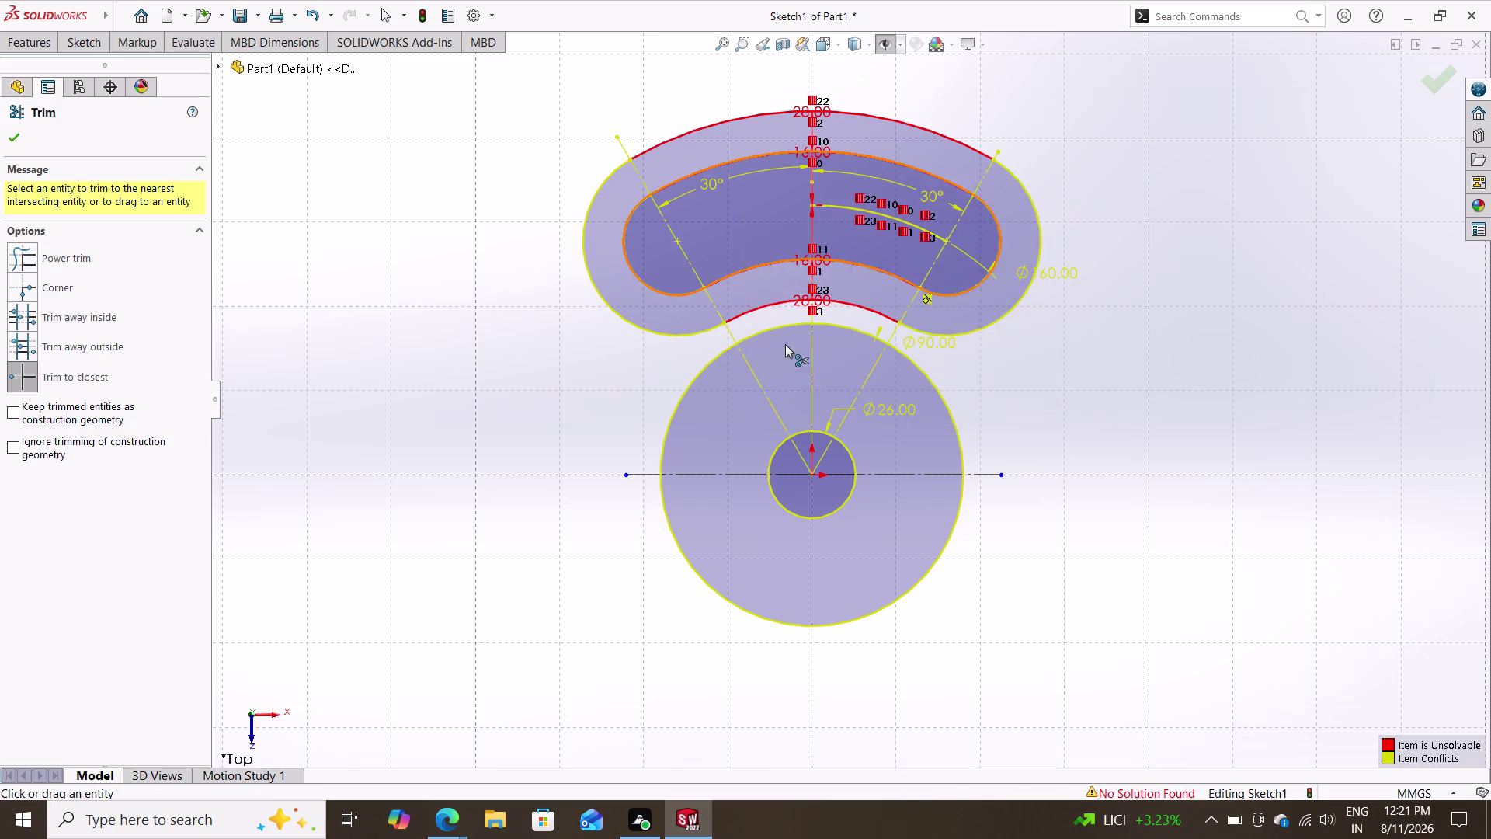
click(833, 207)
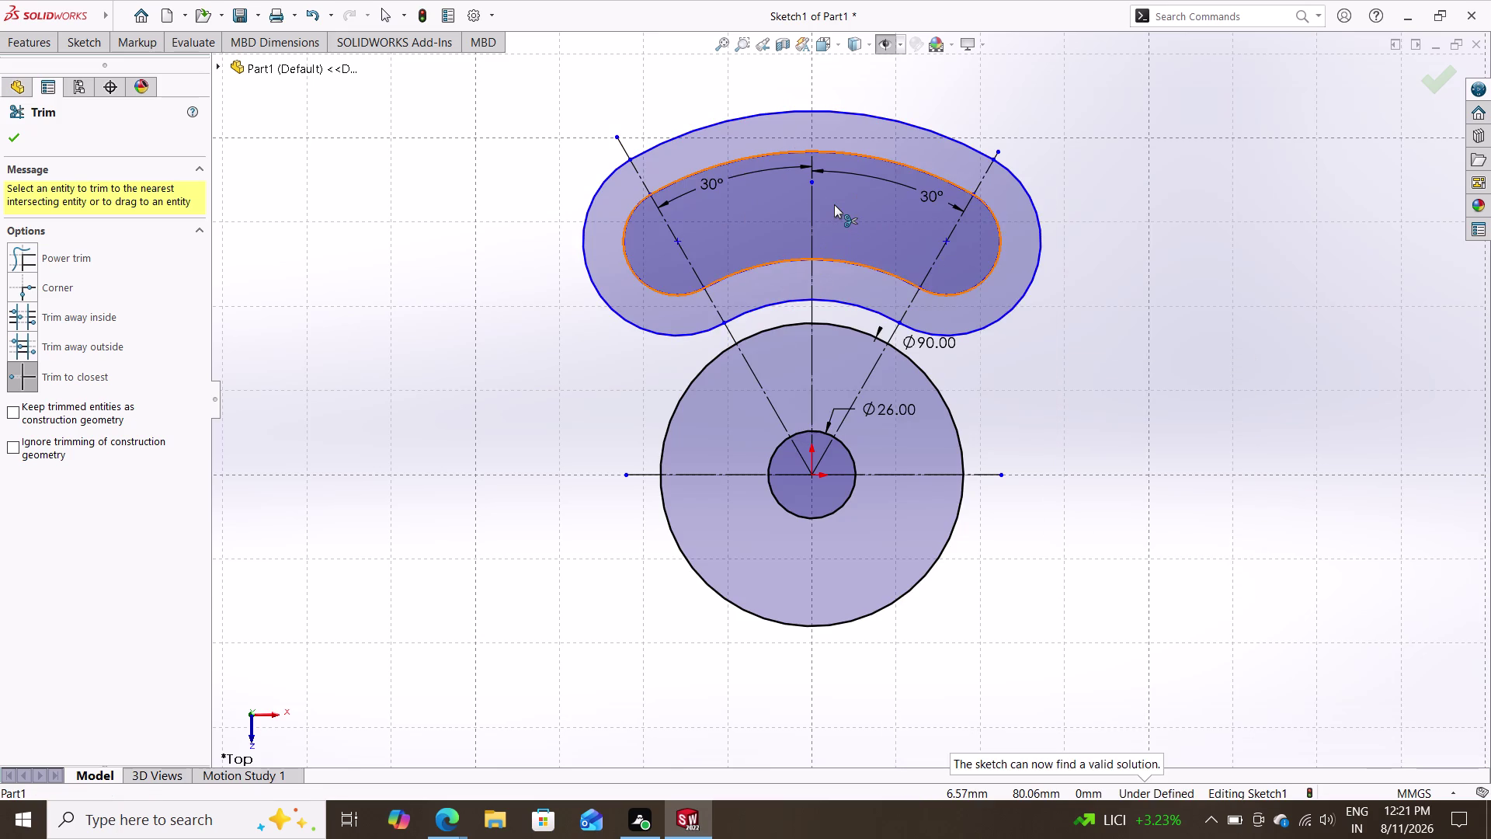
right_click(471, 399)
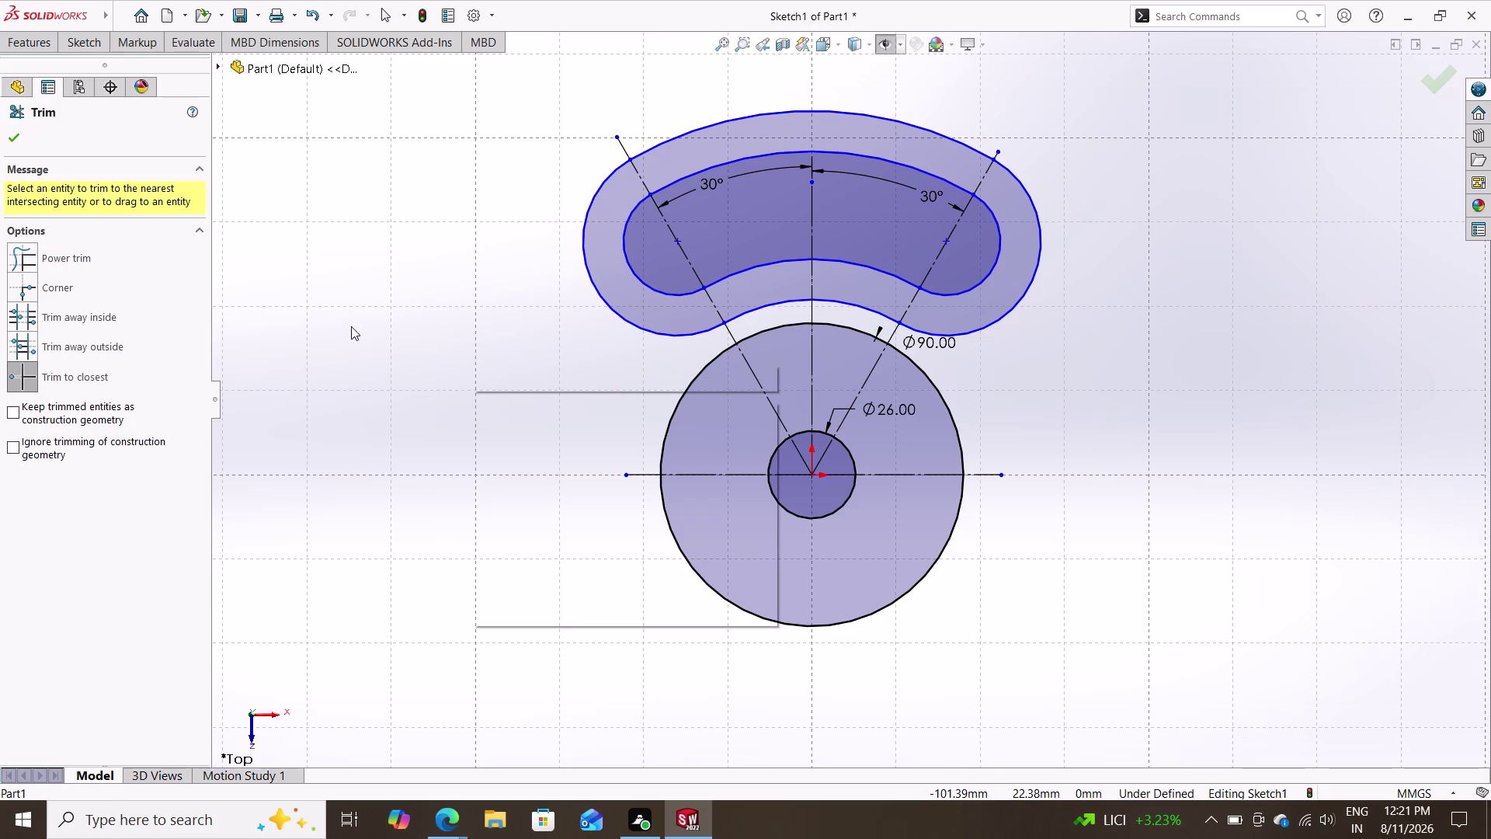
triple_click(348, 325)
Close Trim Entities and exit the active command.
click(15, 126)
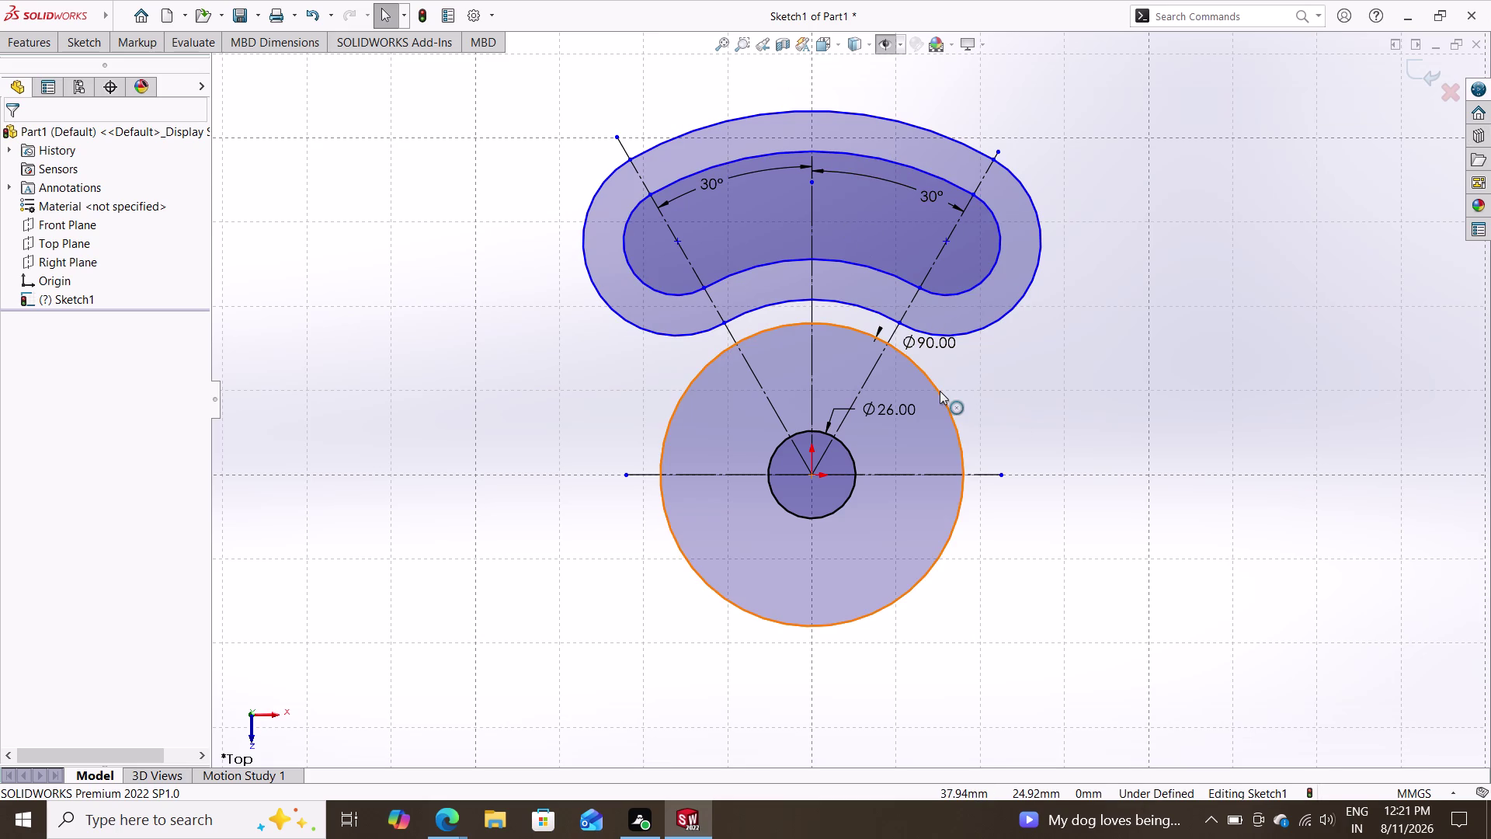
key(Escape)
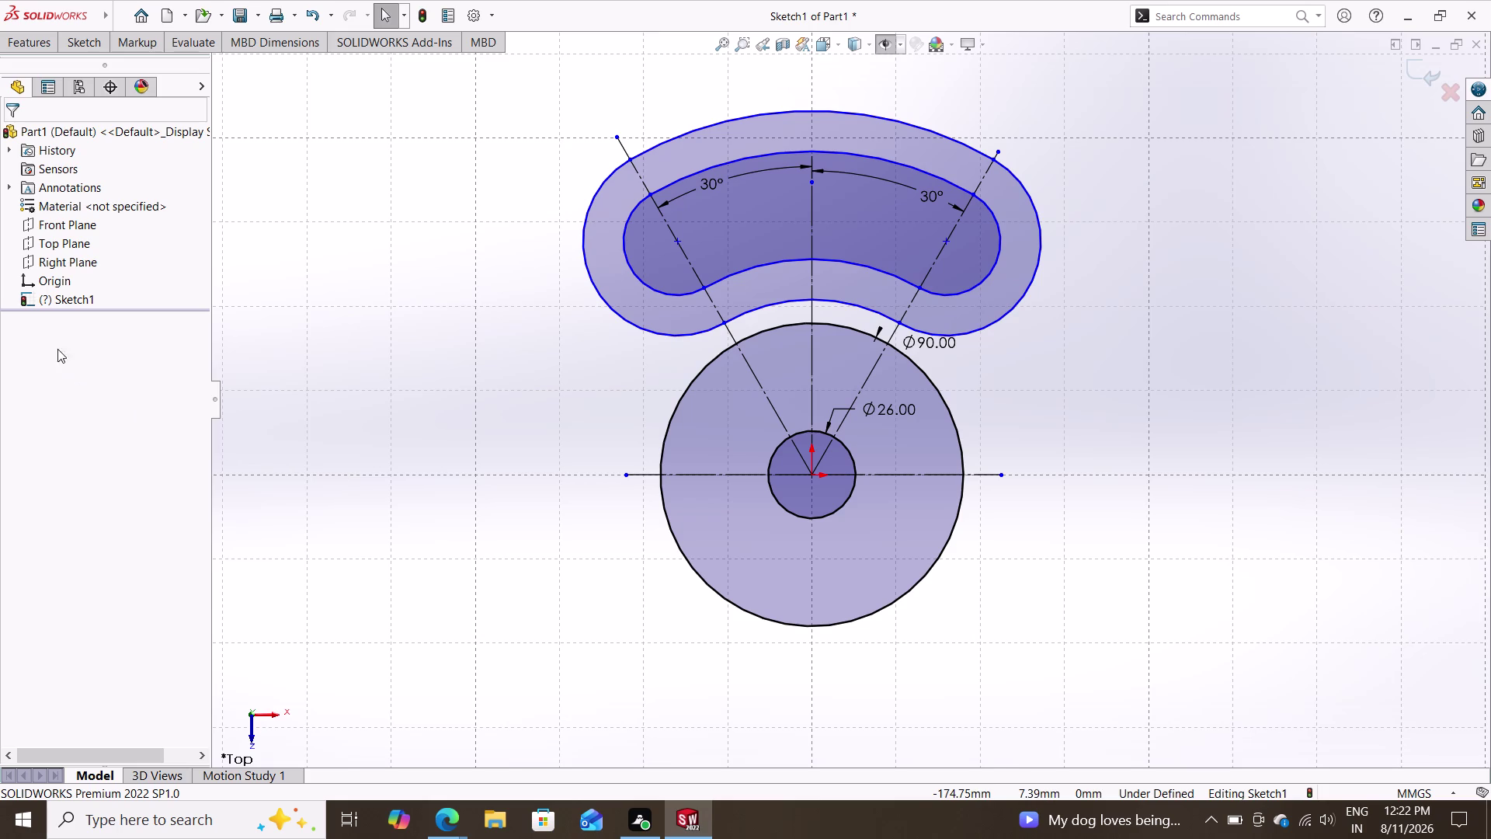
click(89, 43)
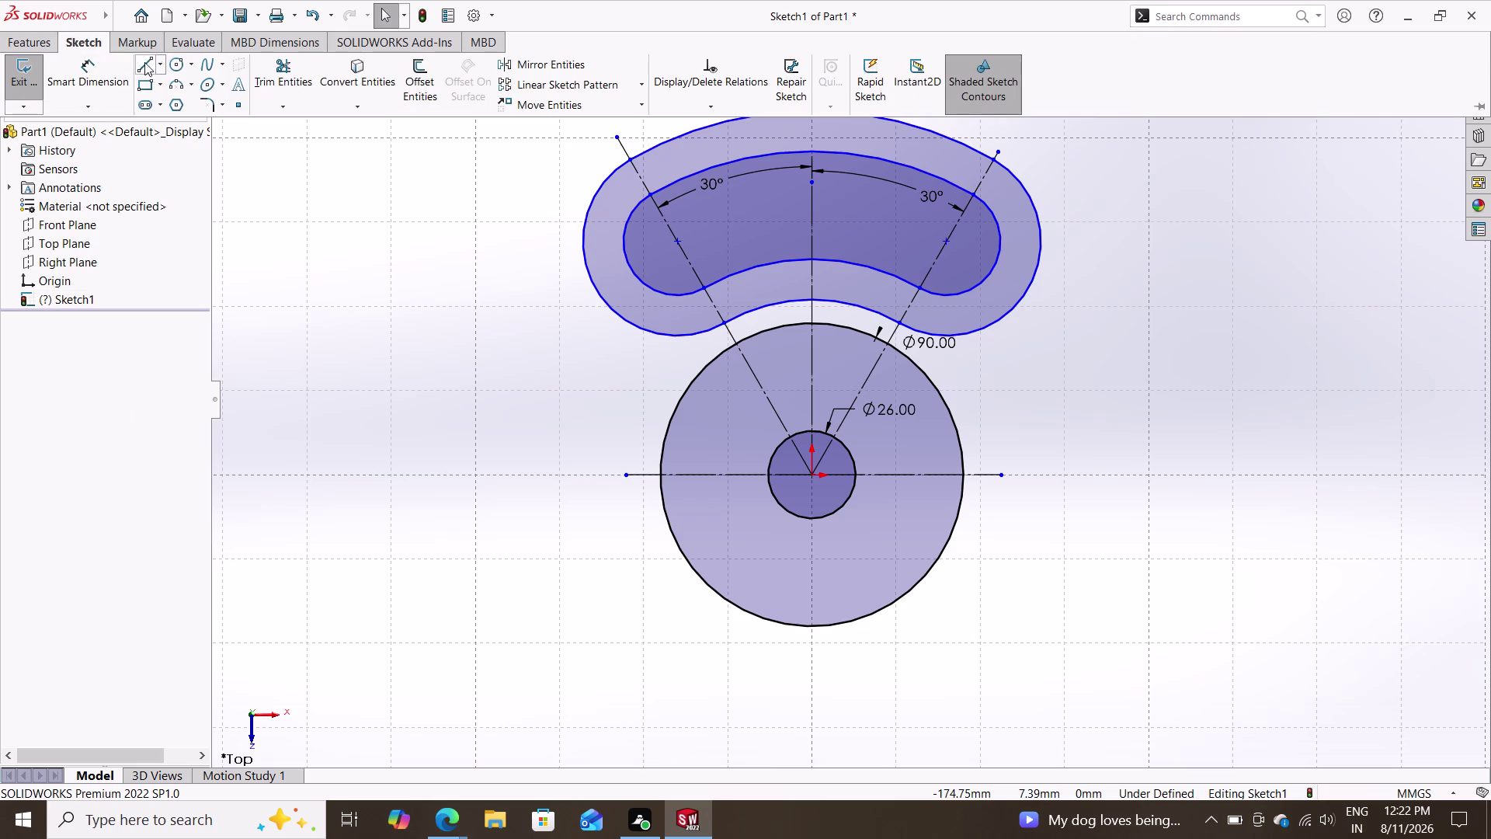
Draw a small circle left of the hub, just below the curved arm.
click(170, 60)
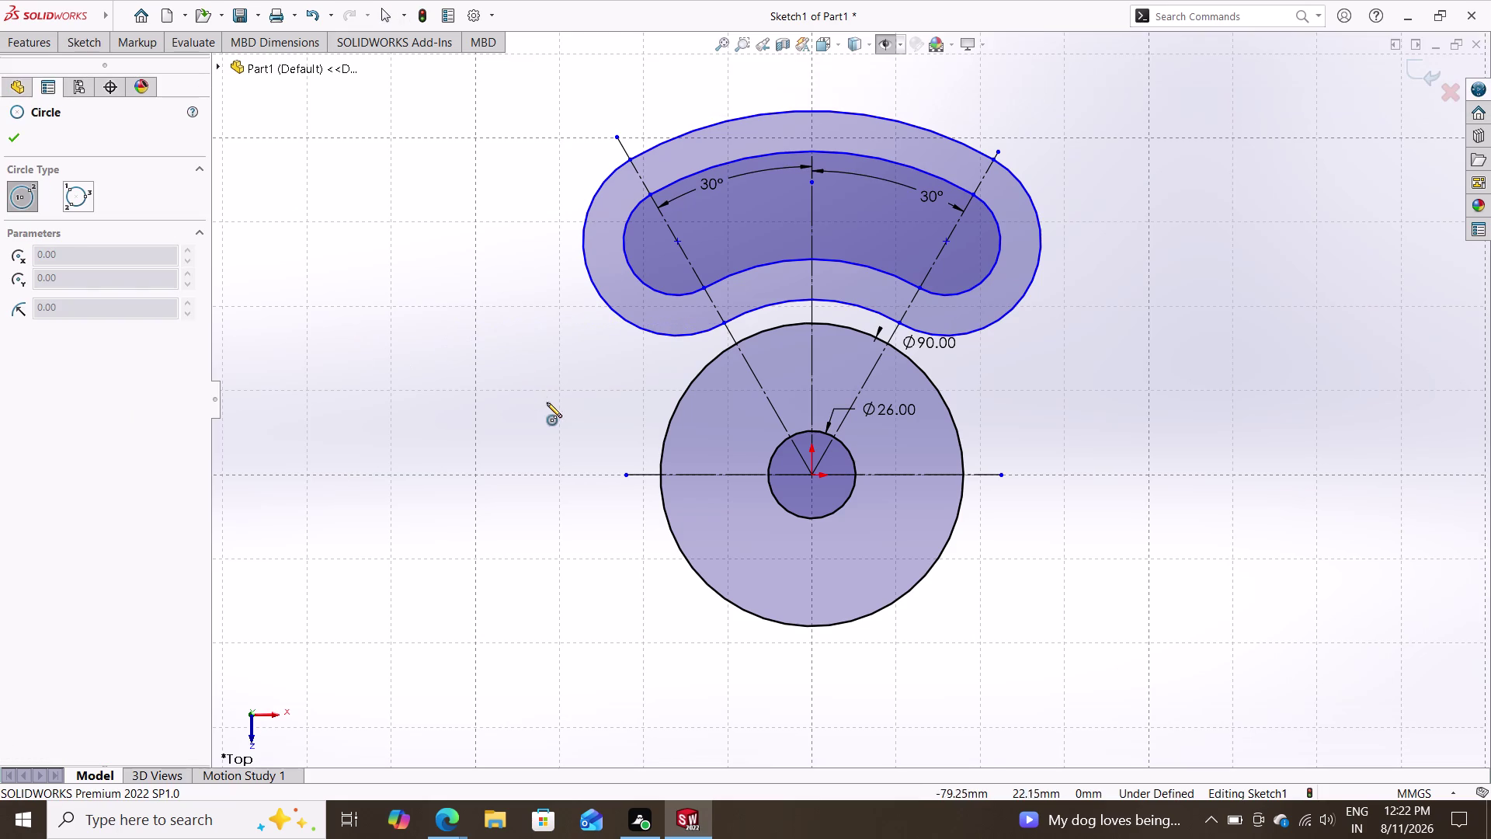
click(905, 45)
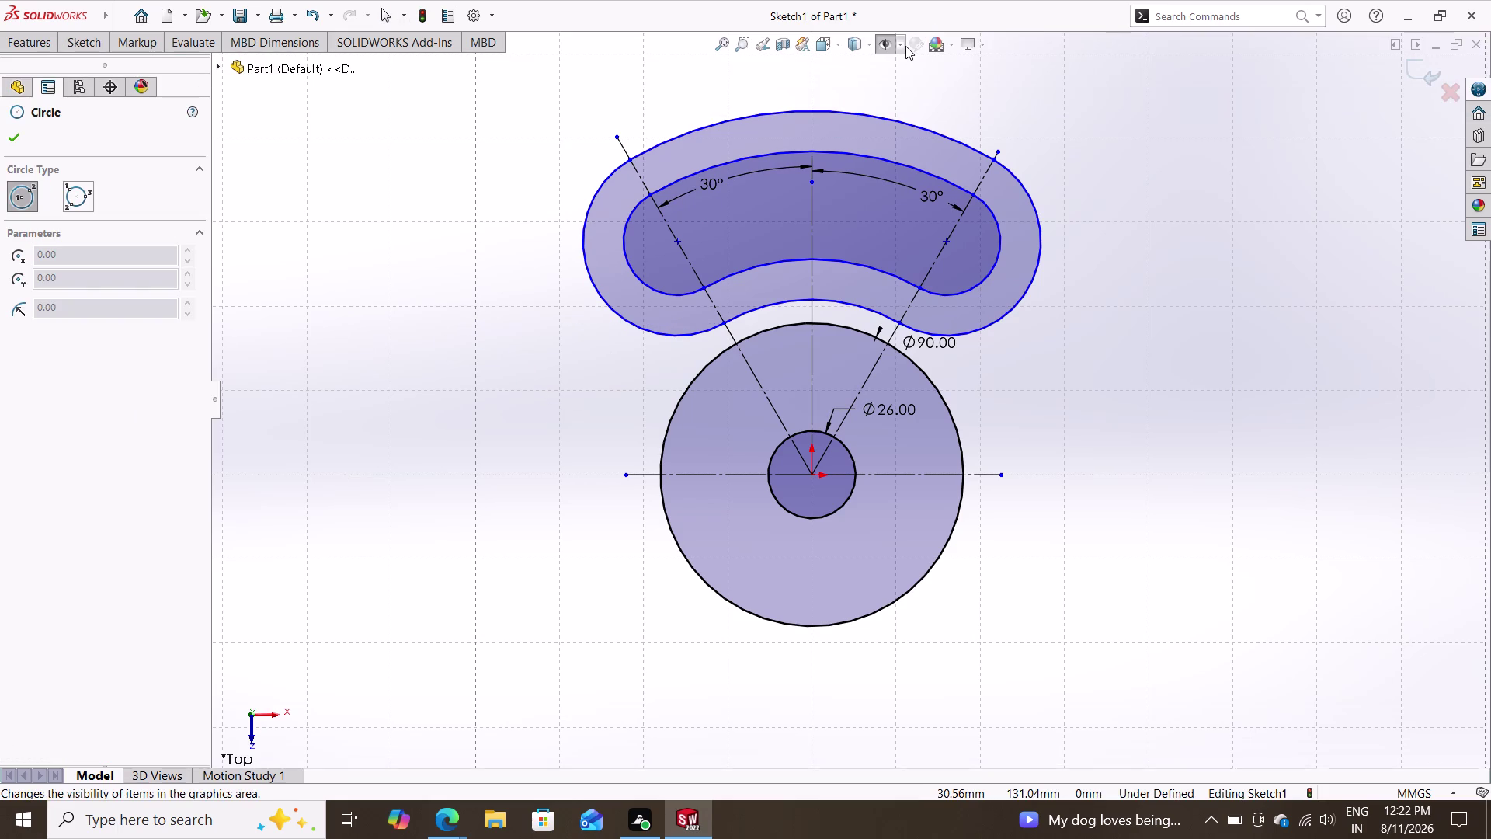
click(884, 243)
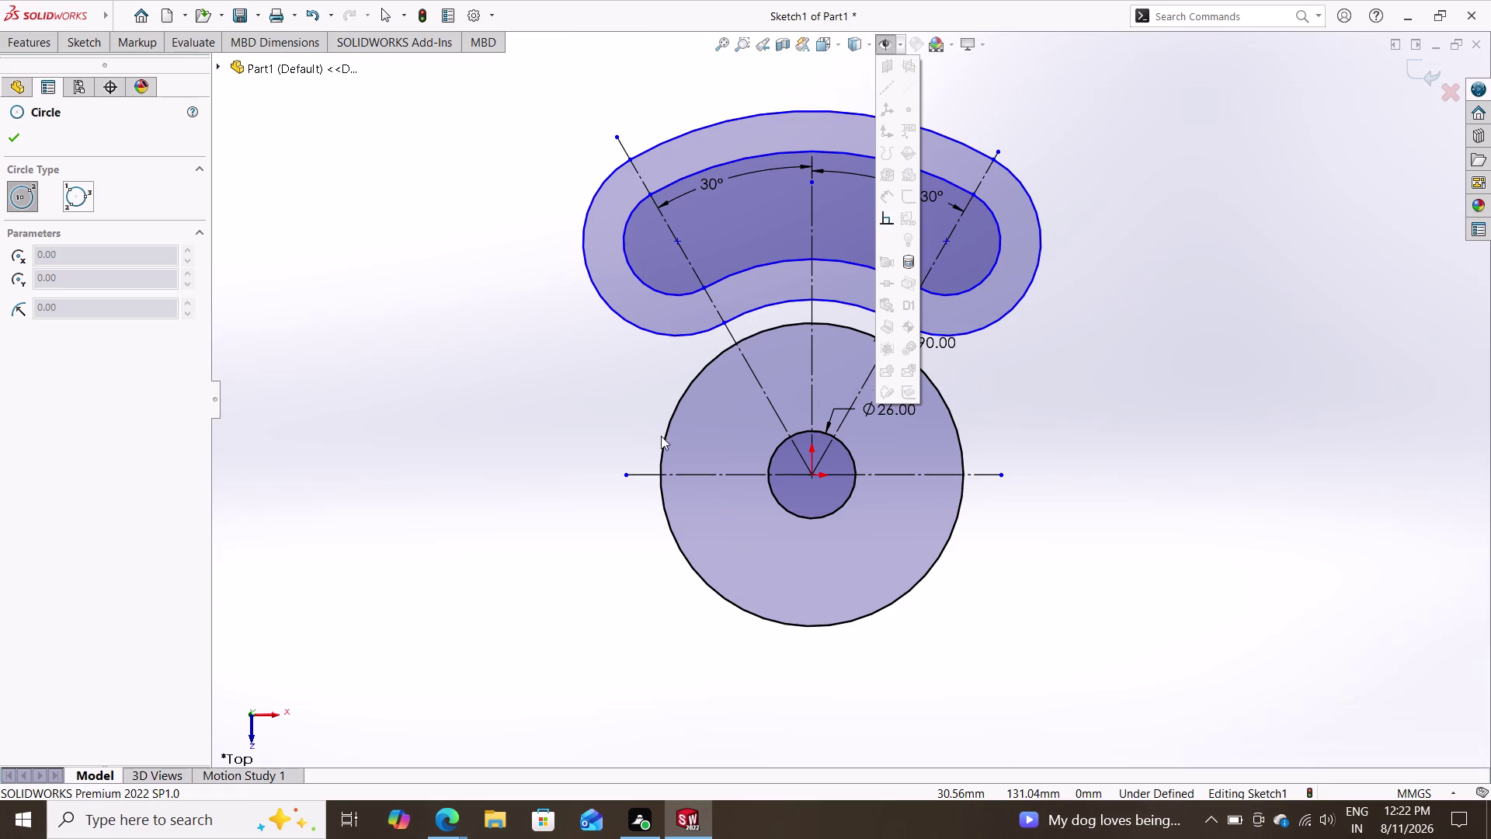
click(898, 40)
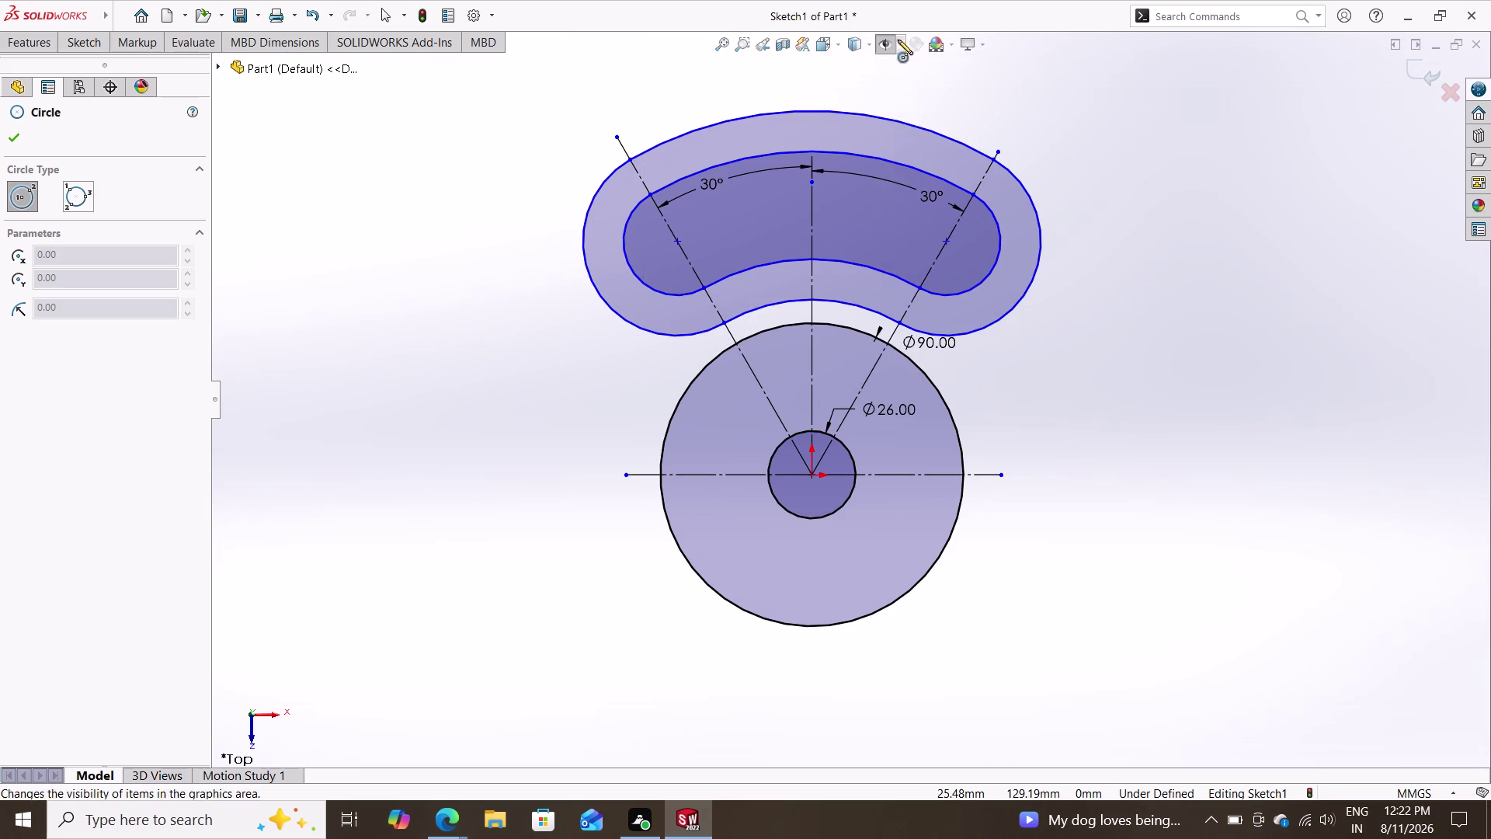
click(548, 367)
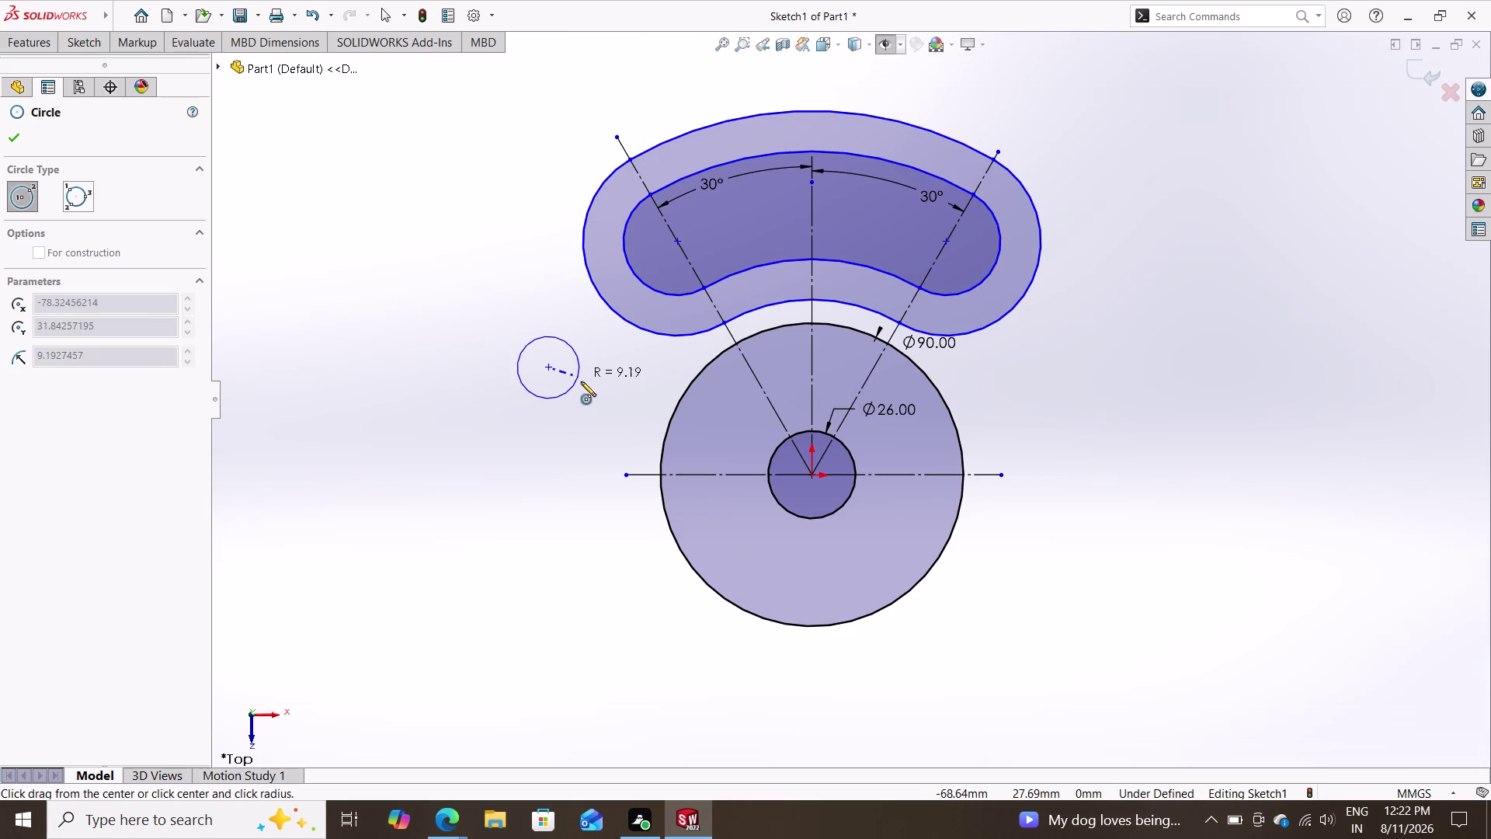
click(581, 382)
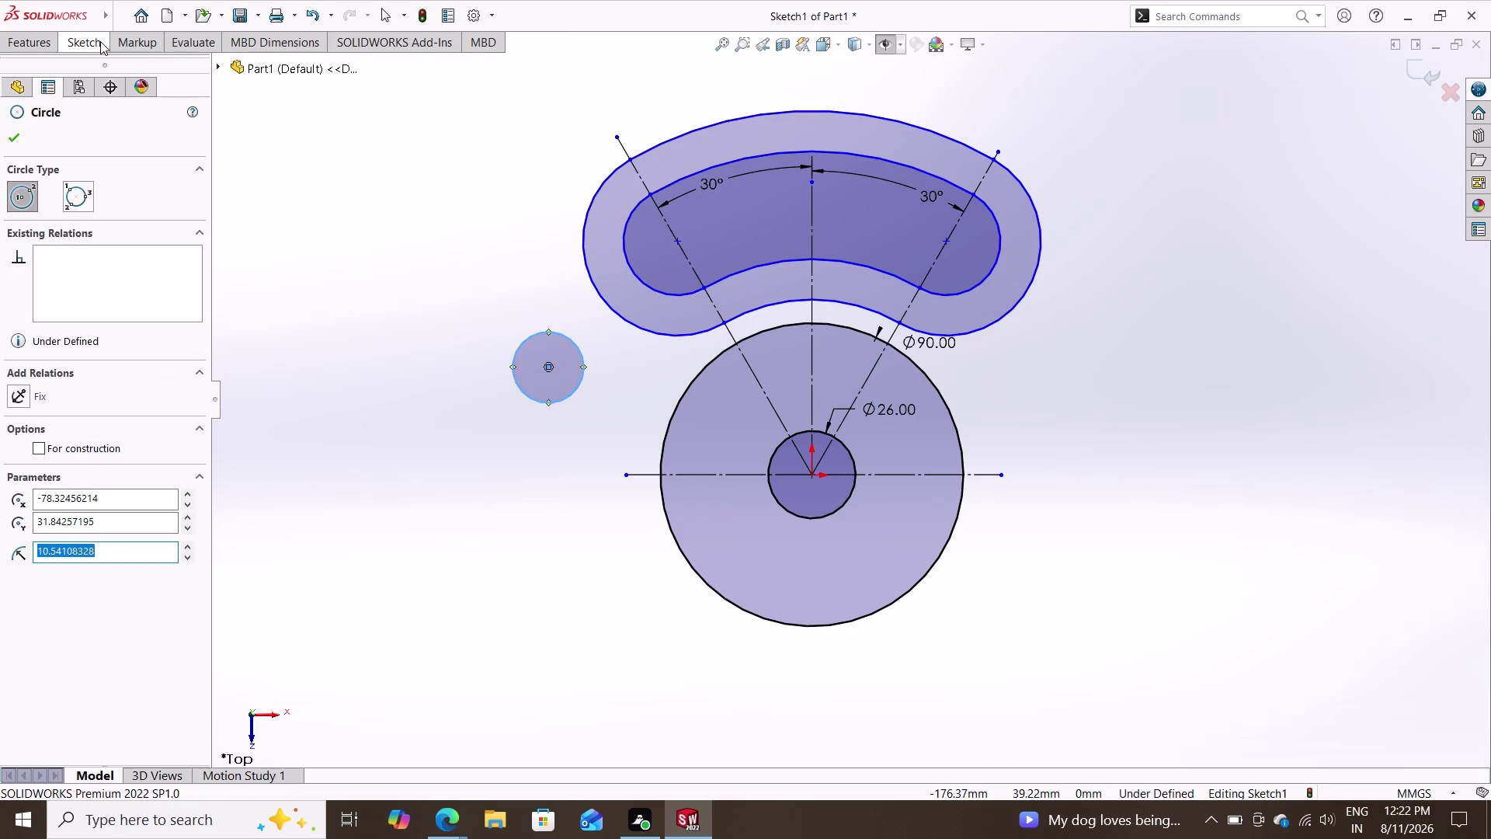
Dimension the small circle to 20 mm diameter and drag it toward the hub.
click(100, 41)
double_click(107, 77)
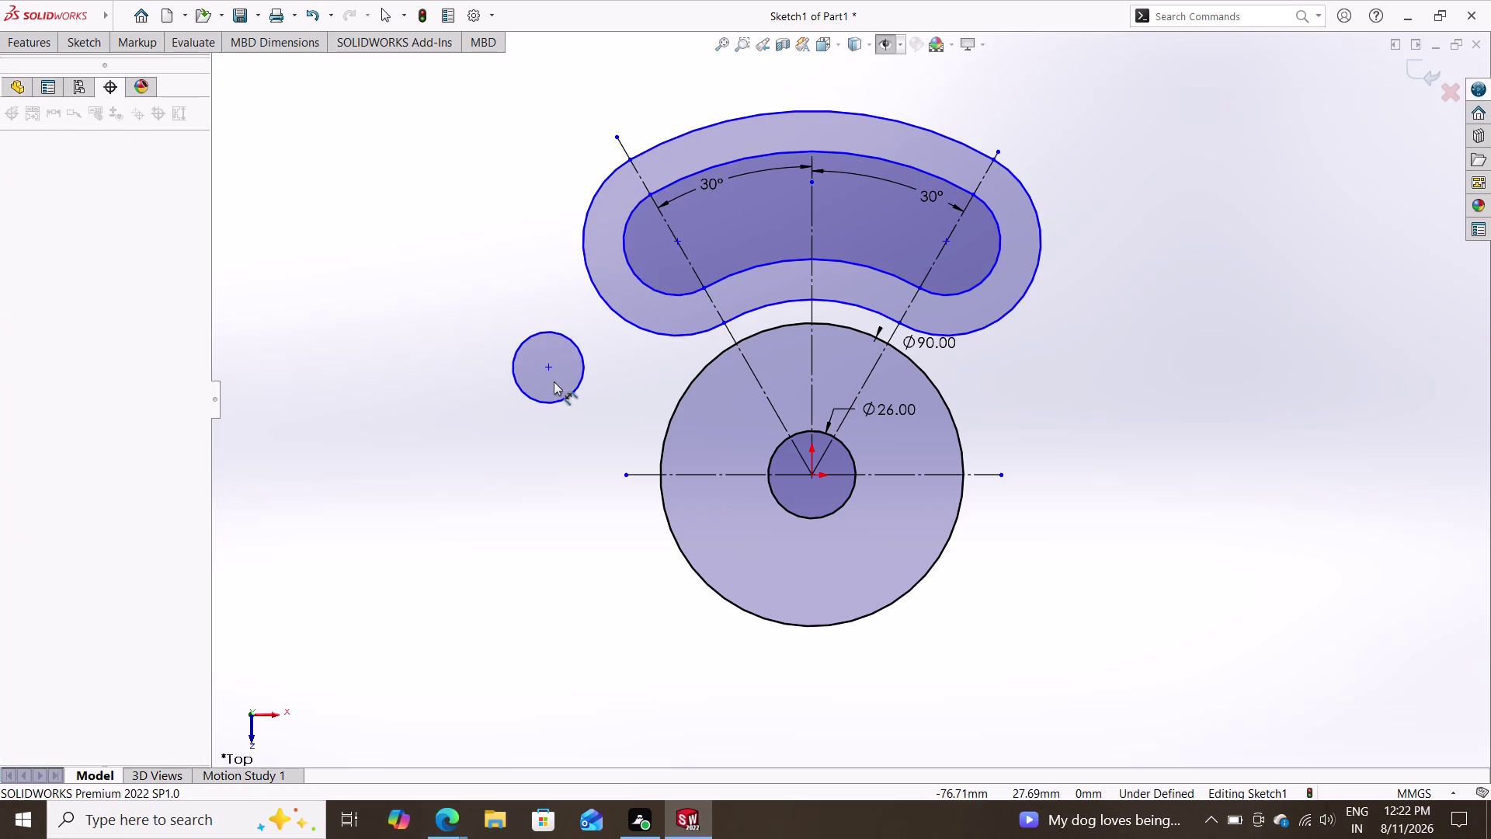
click(578, 376)
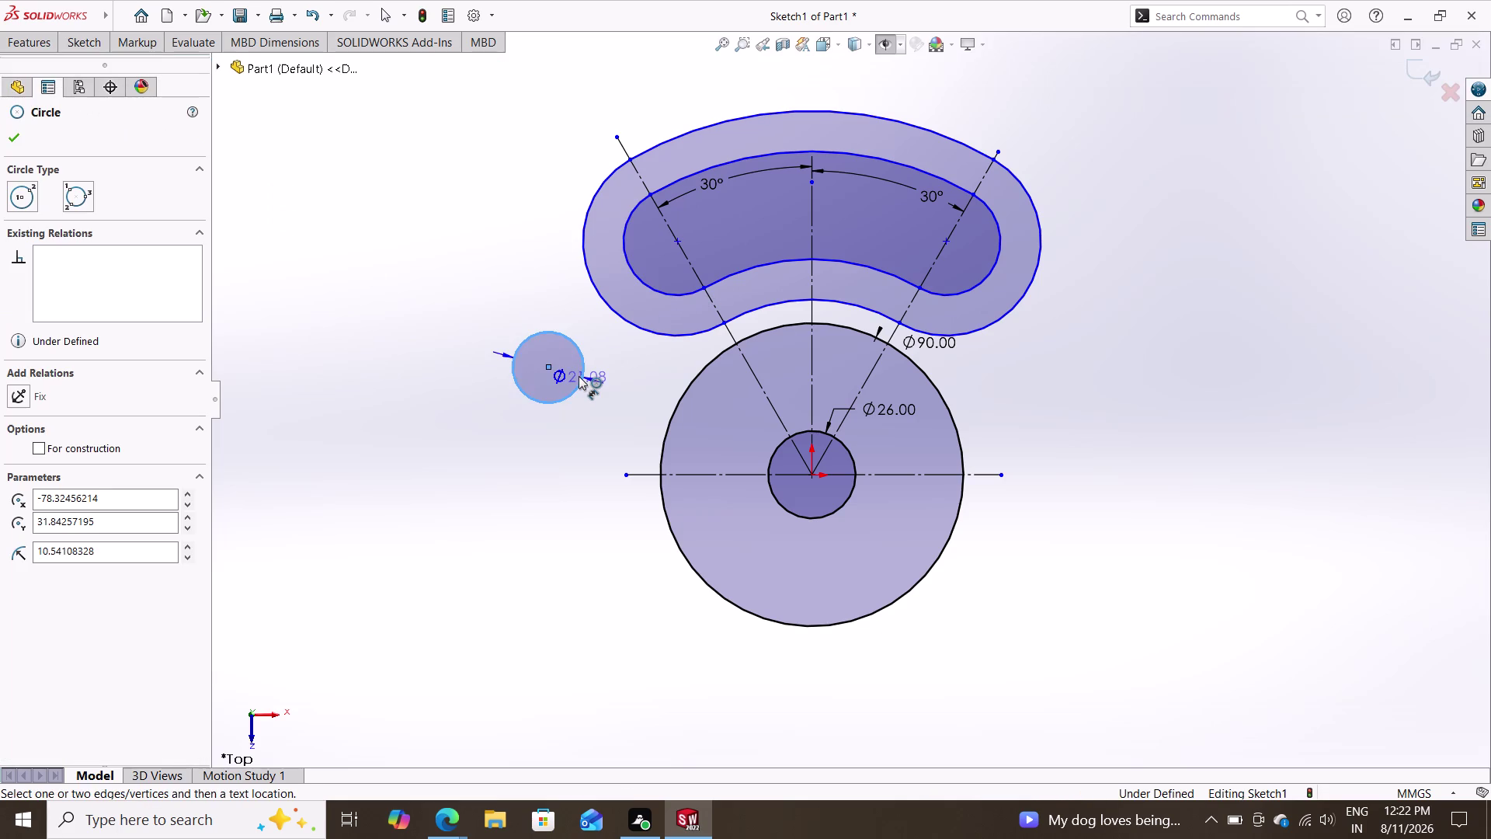
click(606, 417)
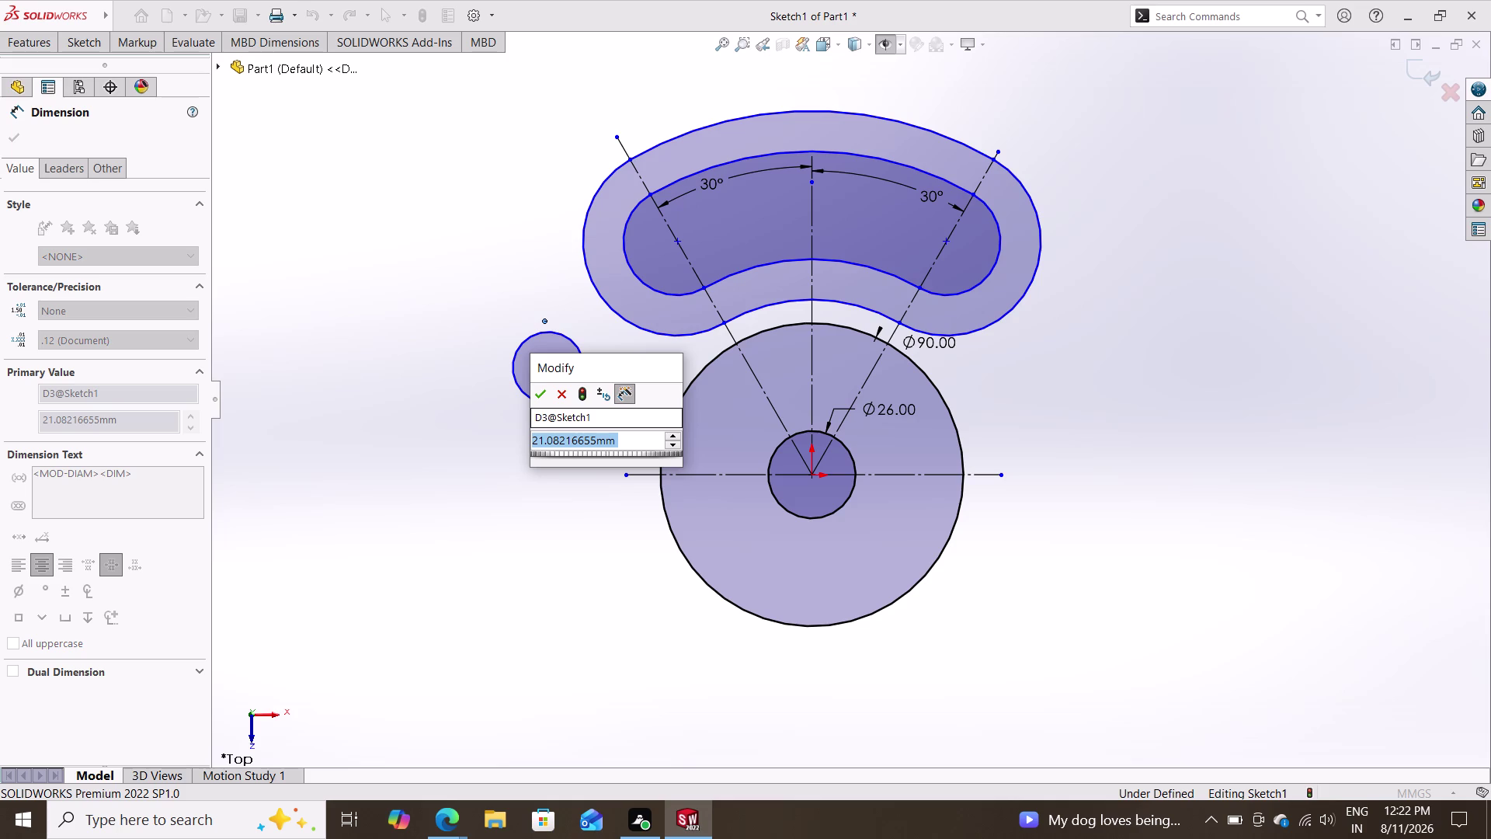
text(20)
key(Return)
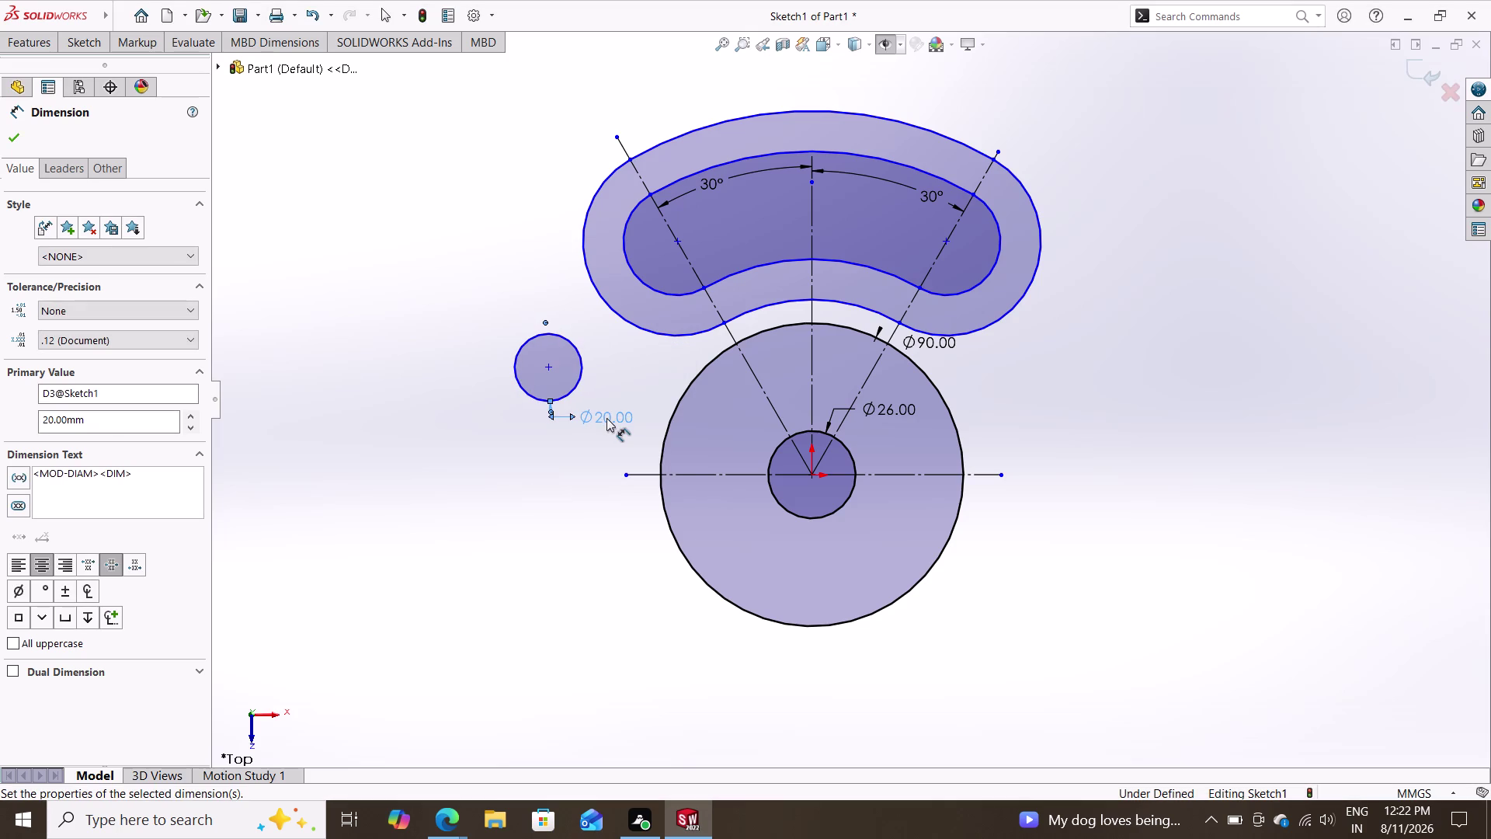
key(Escape)
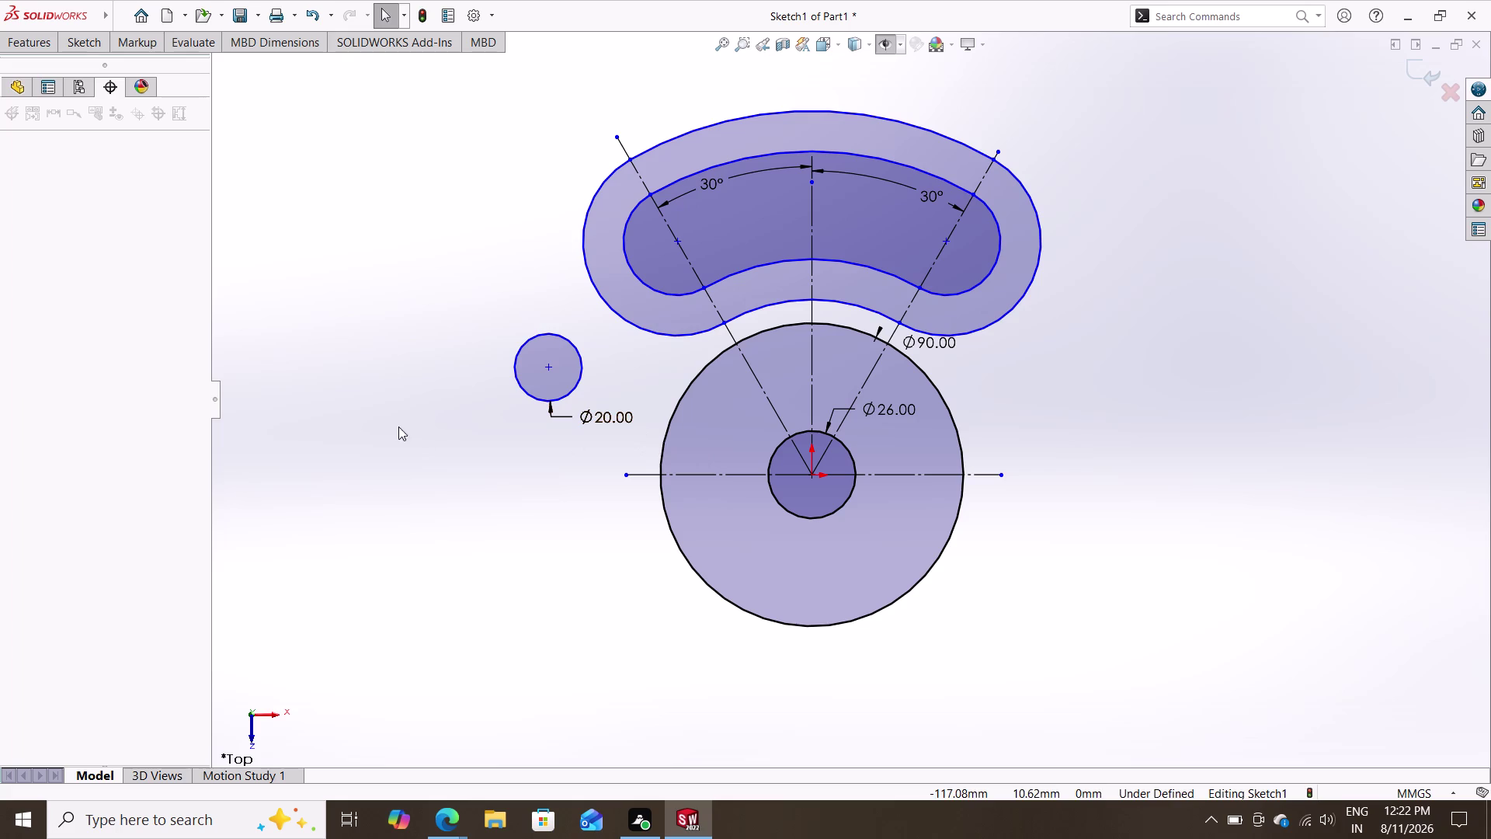
drag(544, 364, 667, 389)
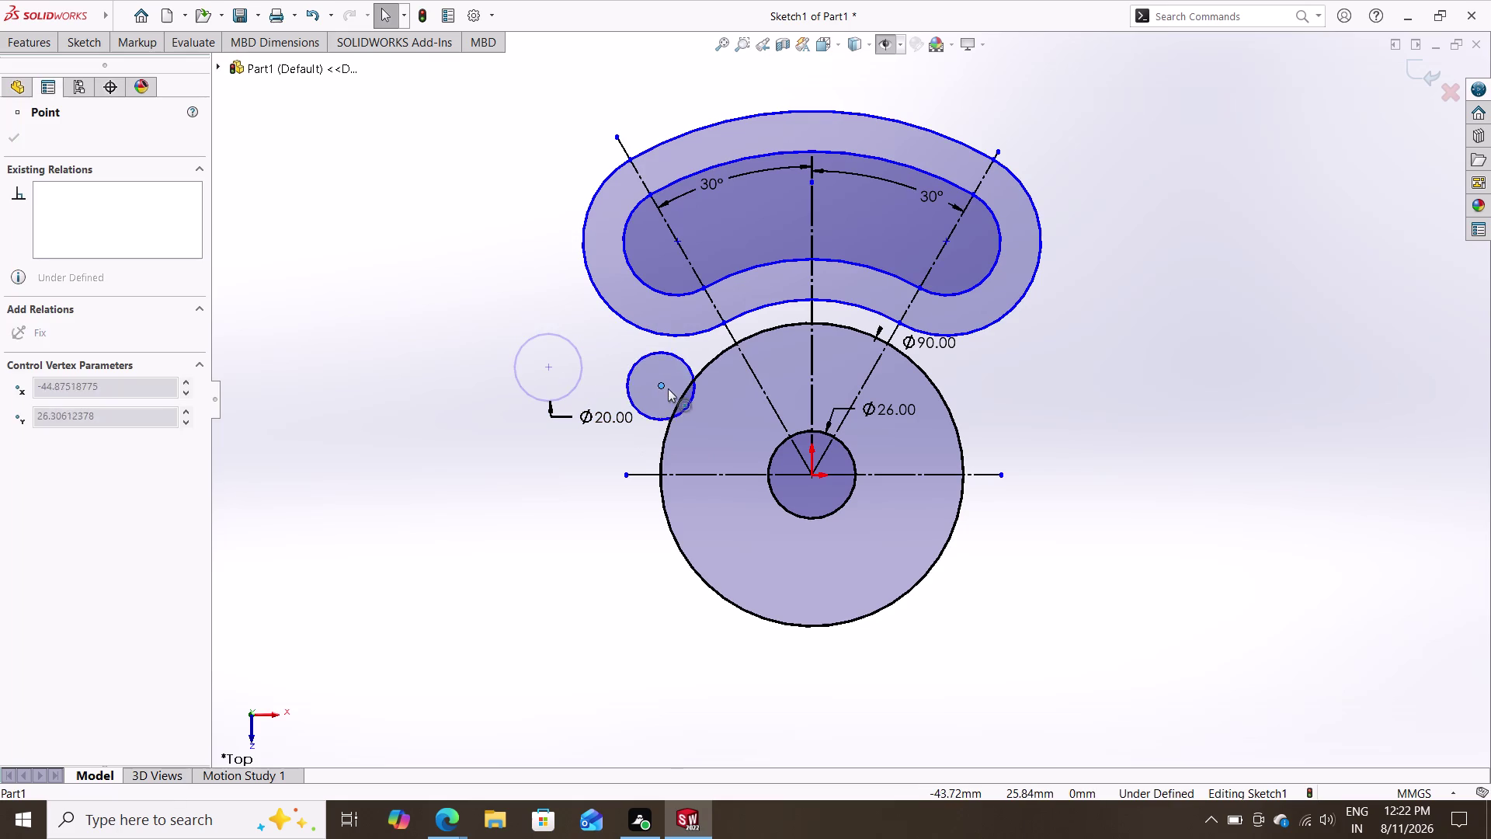
Move the Ø20 circle beside the arm and make it tangent to the arm's outer curve.
drag(668, 388, 653, 365)
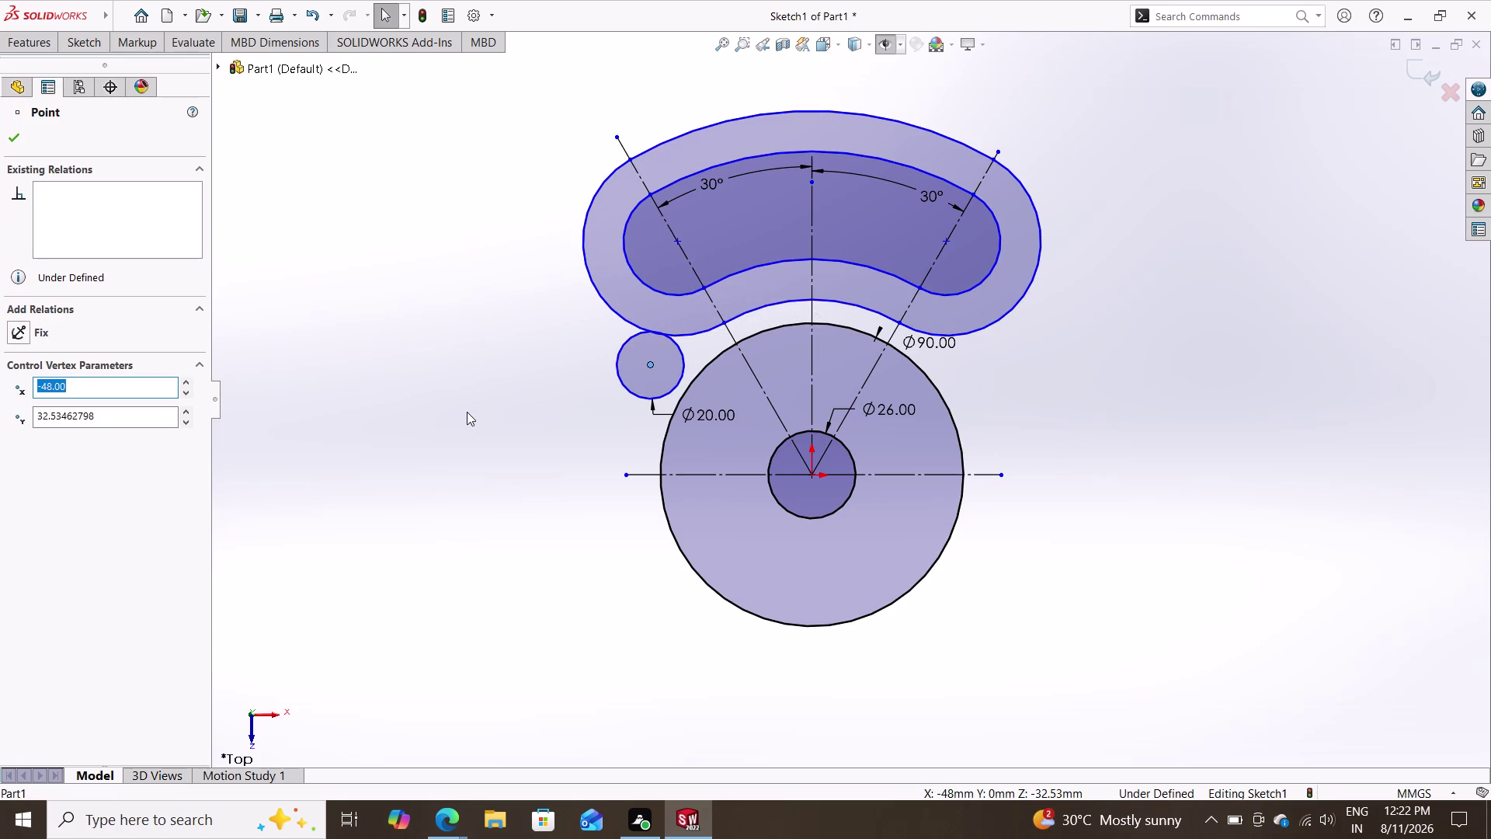
click(622, 318)
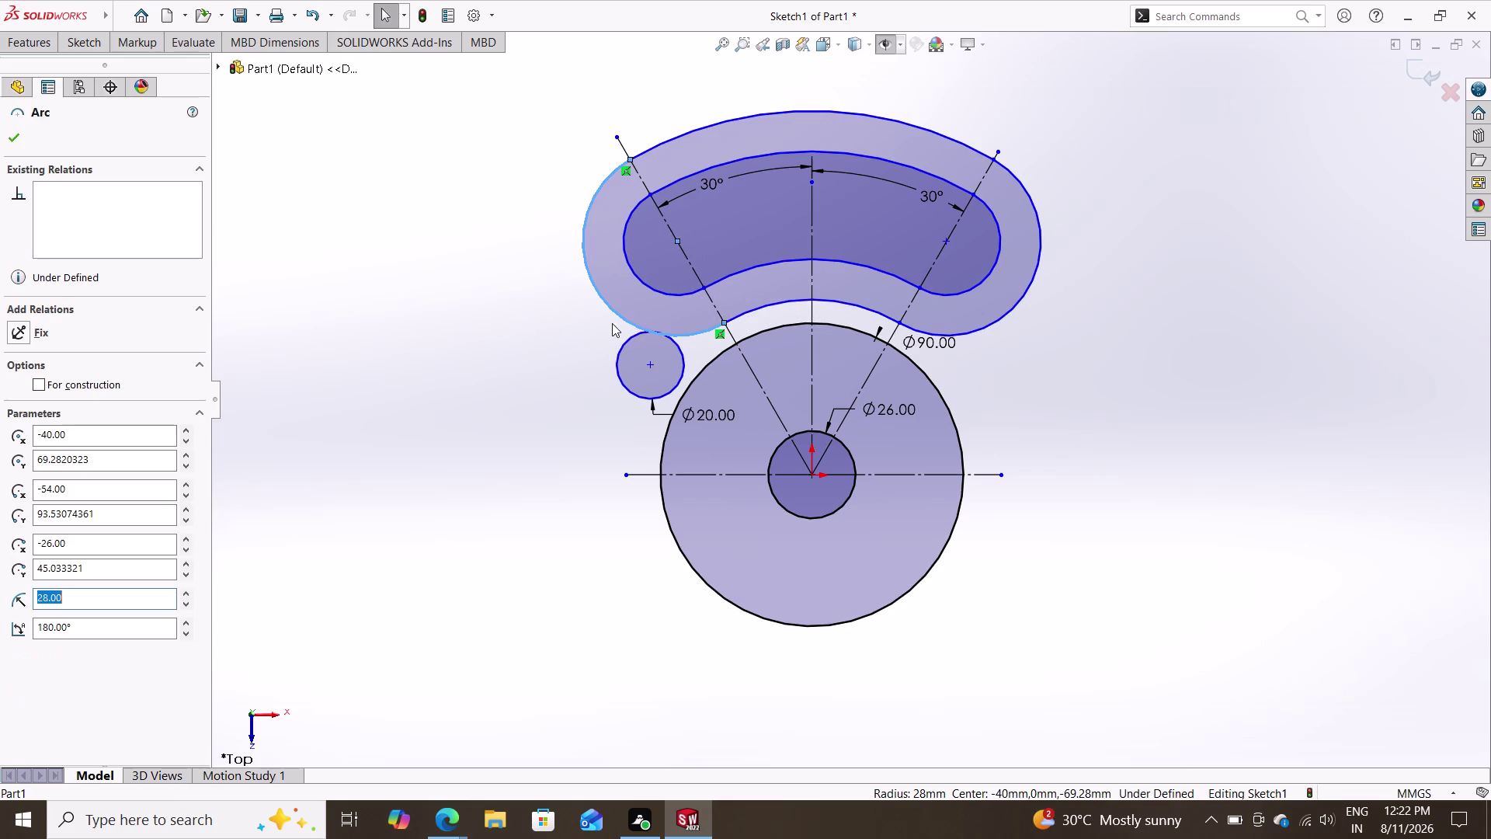
key(Escape)
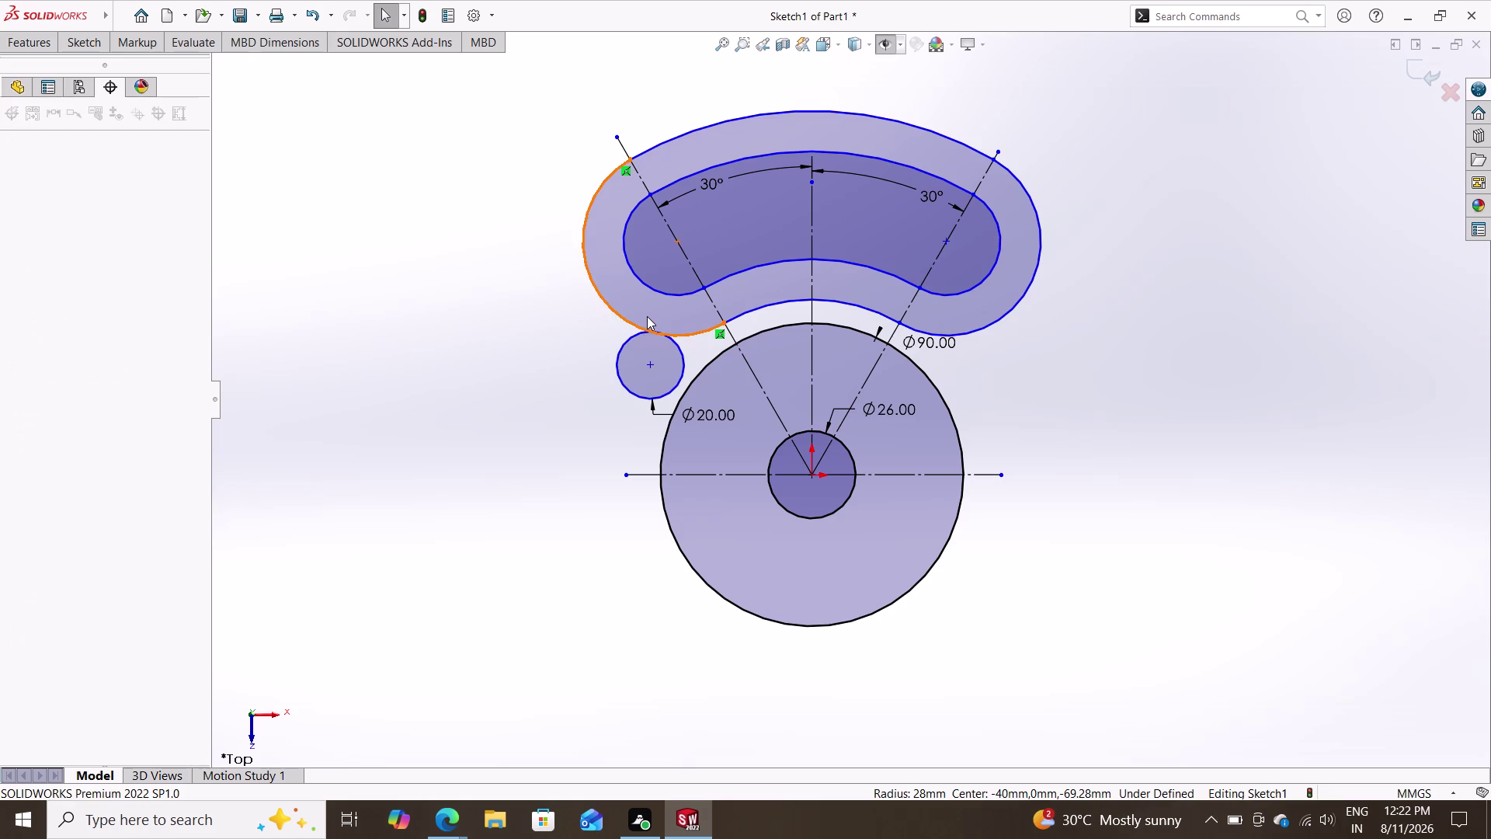
click(628, 324)
click(626, 344)
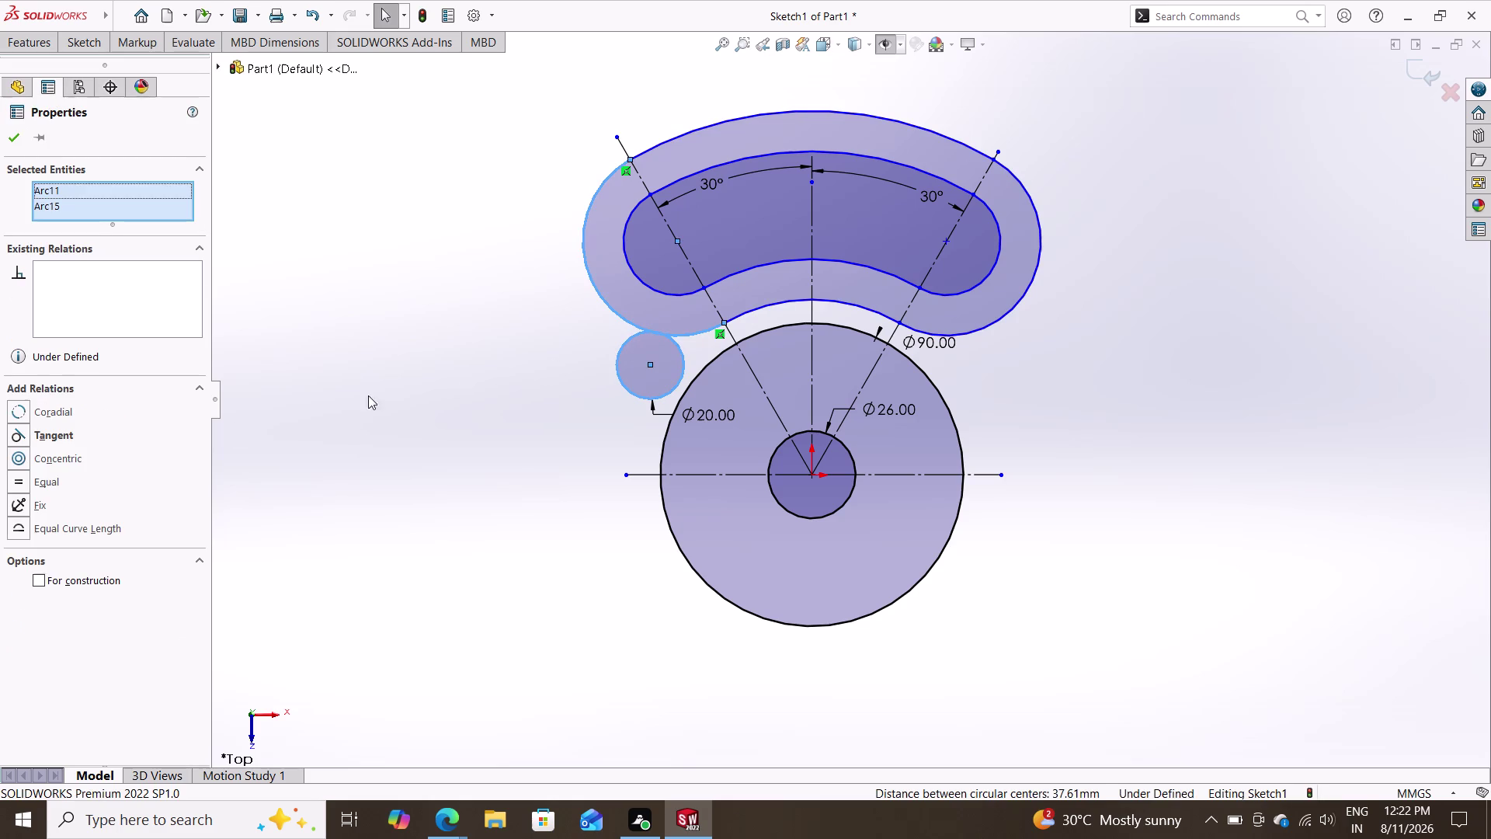
click(87, 434)
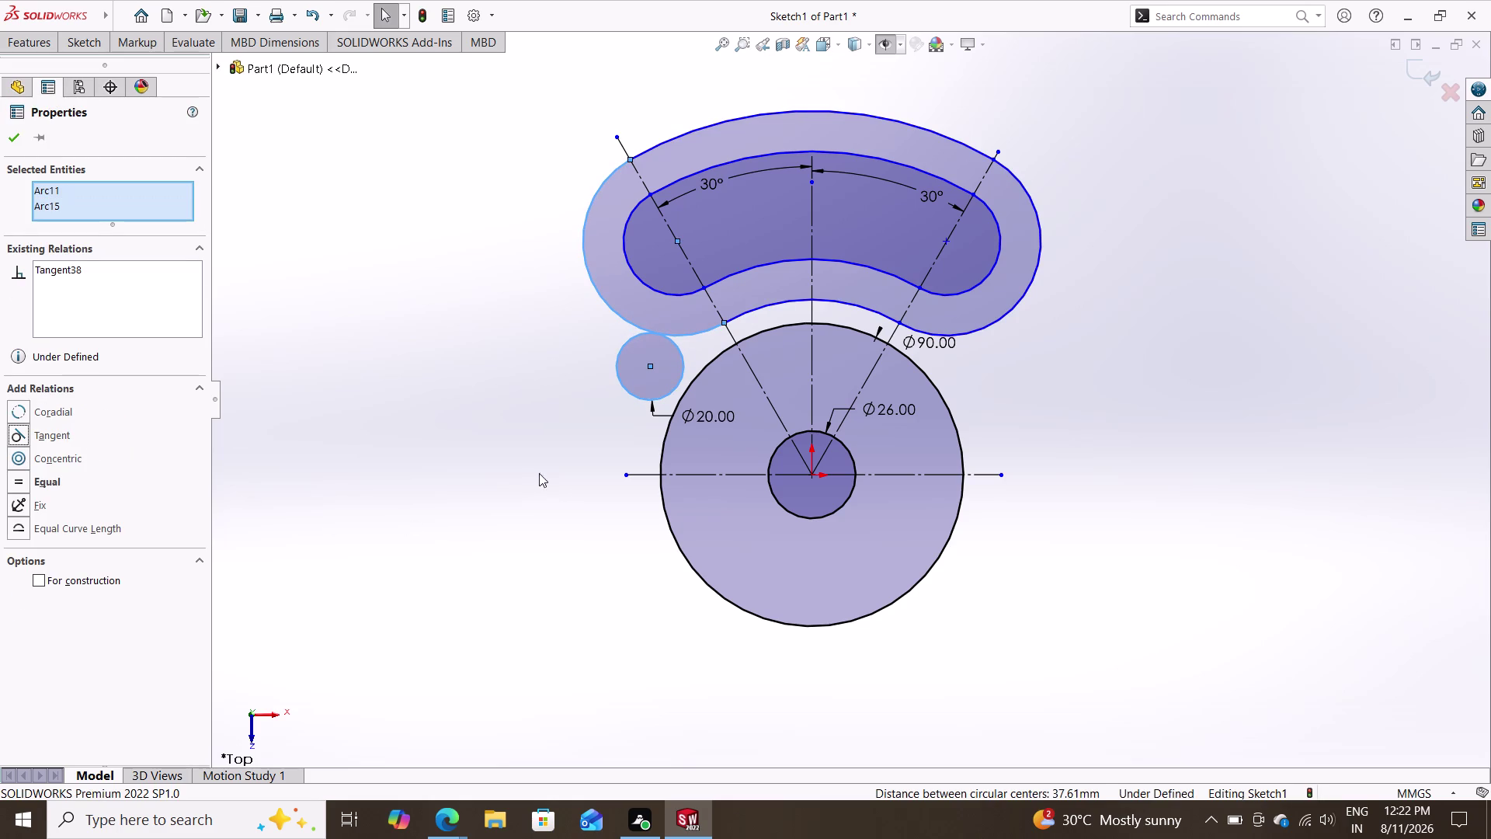
Make the Ø20 circle tangent to the Ø90 hub circle.
click(686, 389)
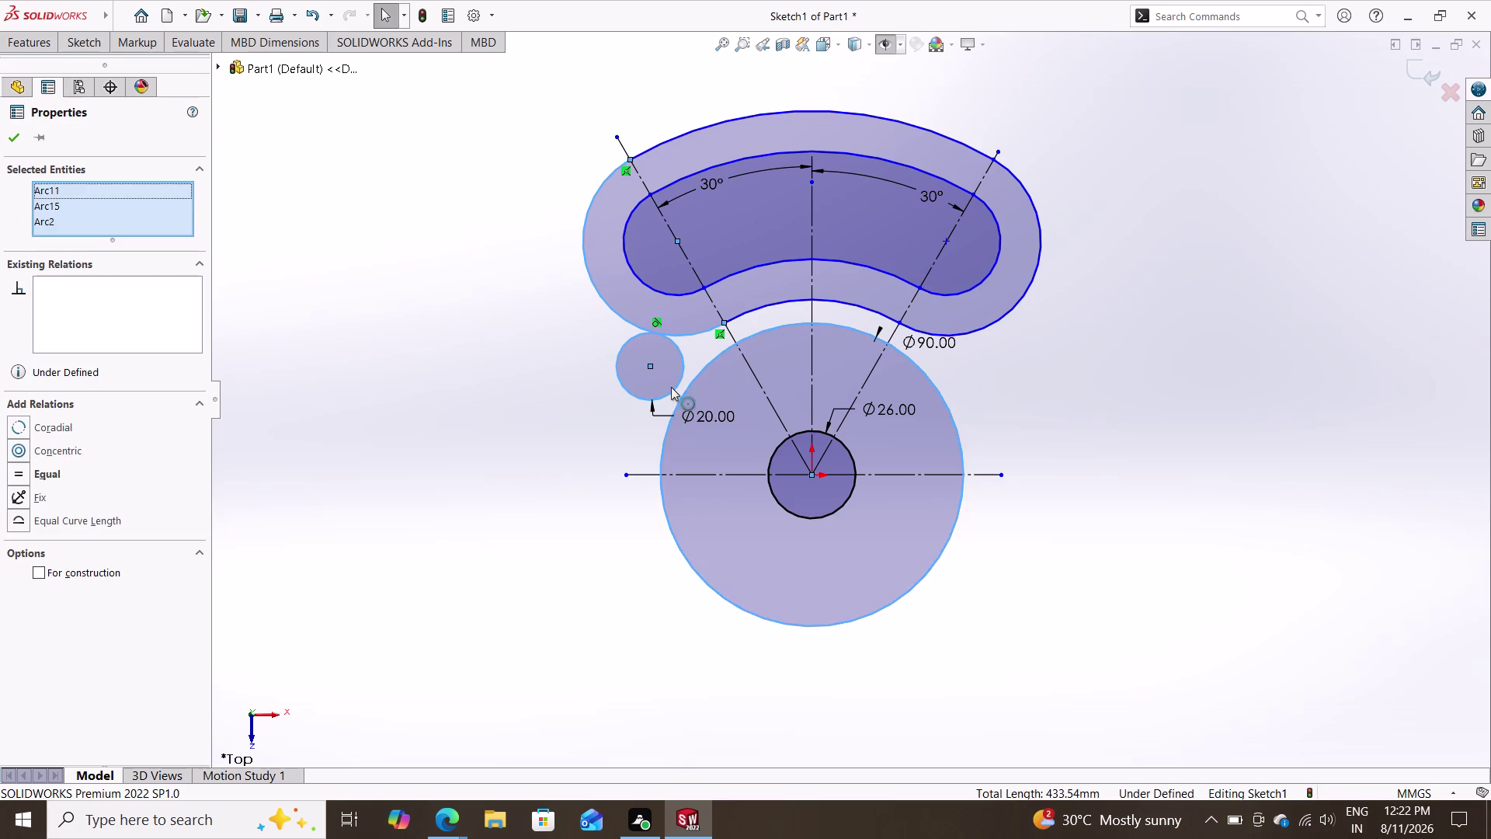
click(672, 387)
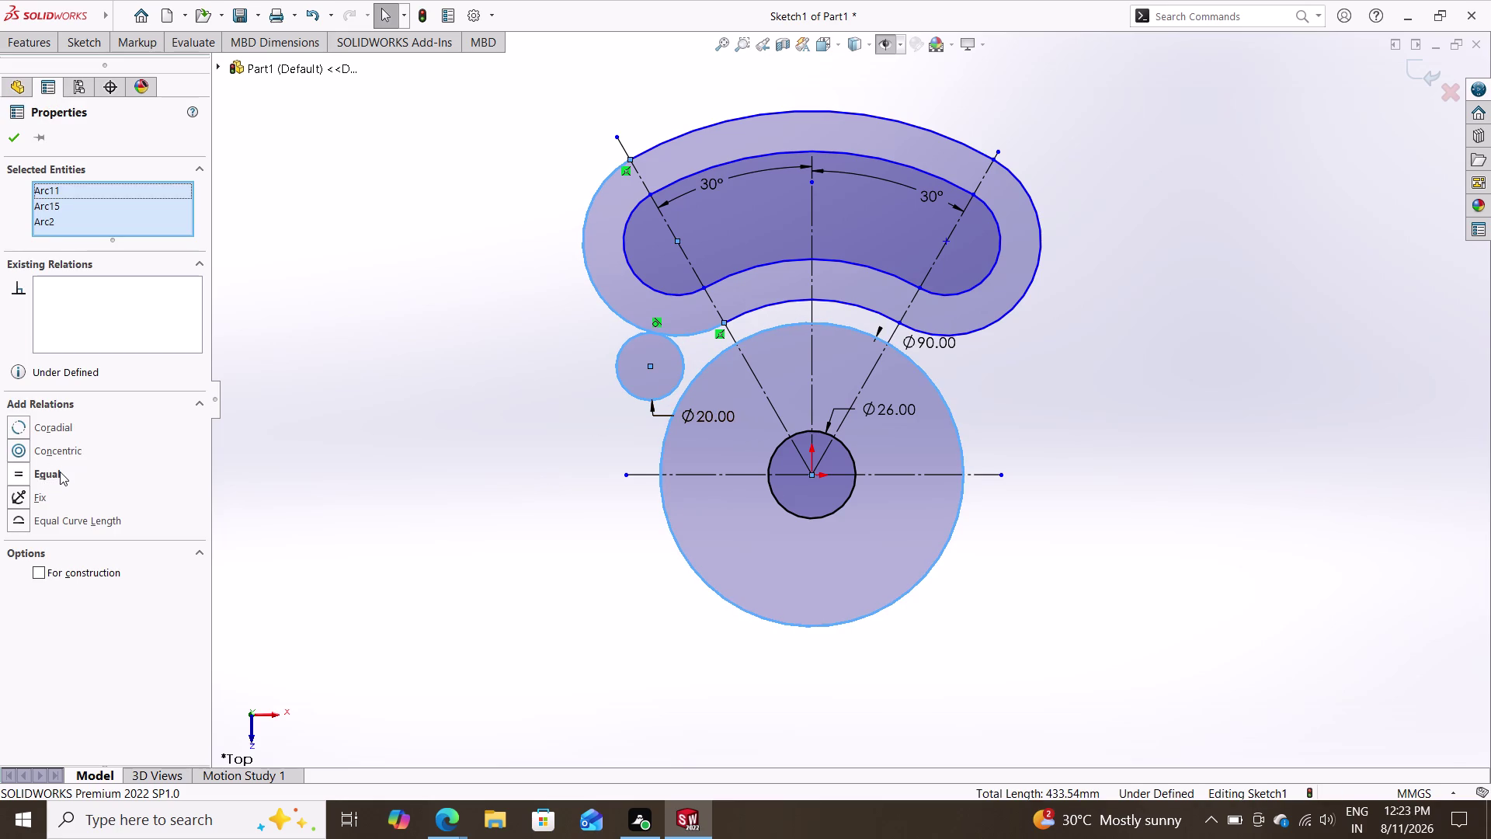
key(Escape)
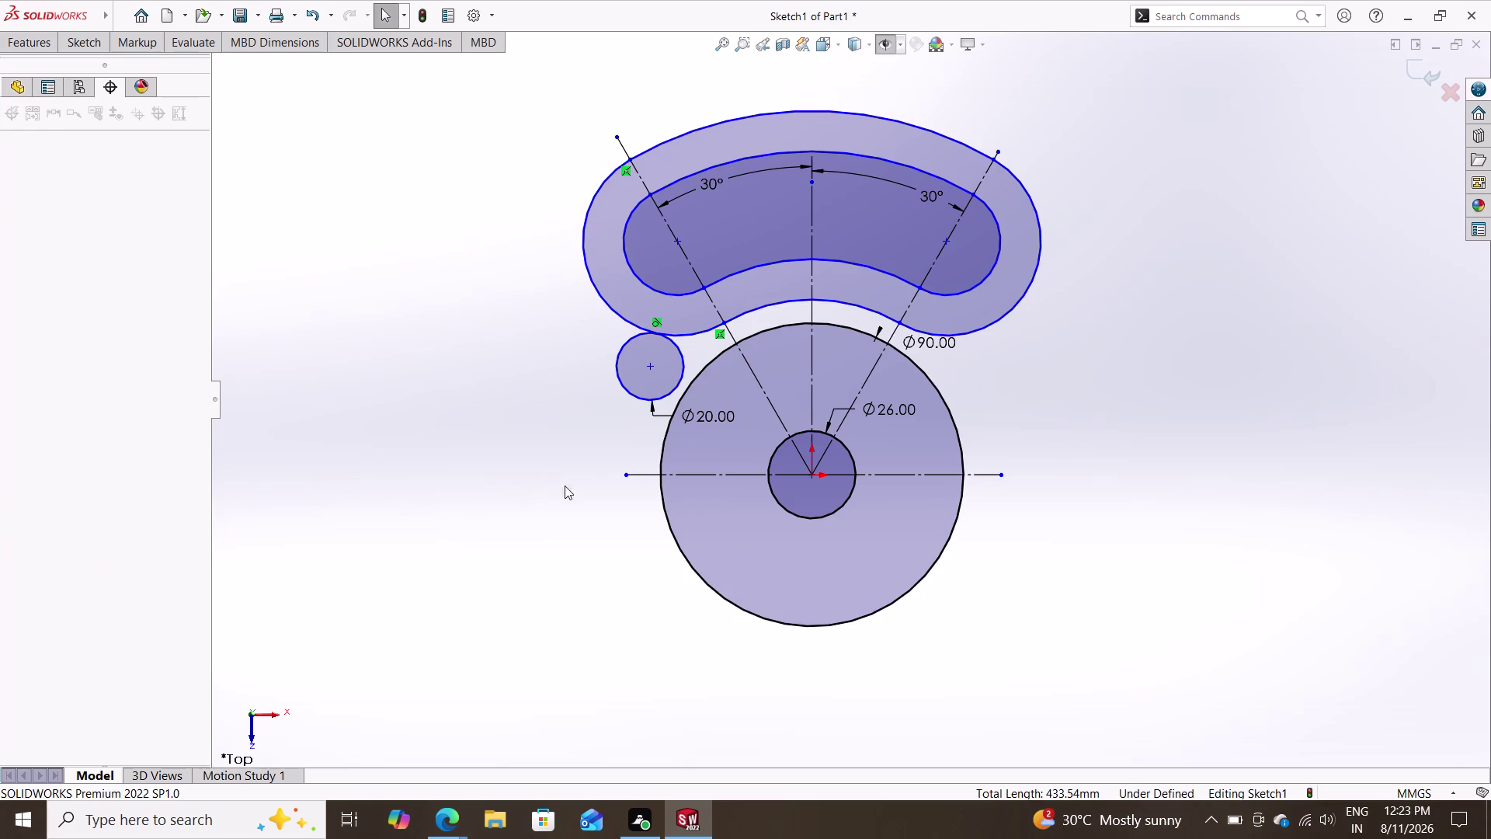
click(666, 430)
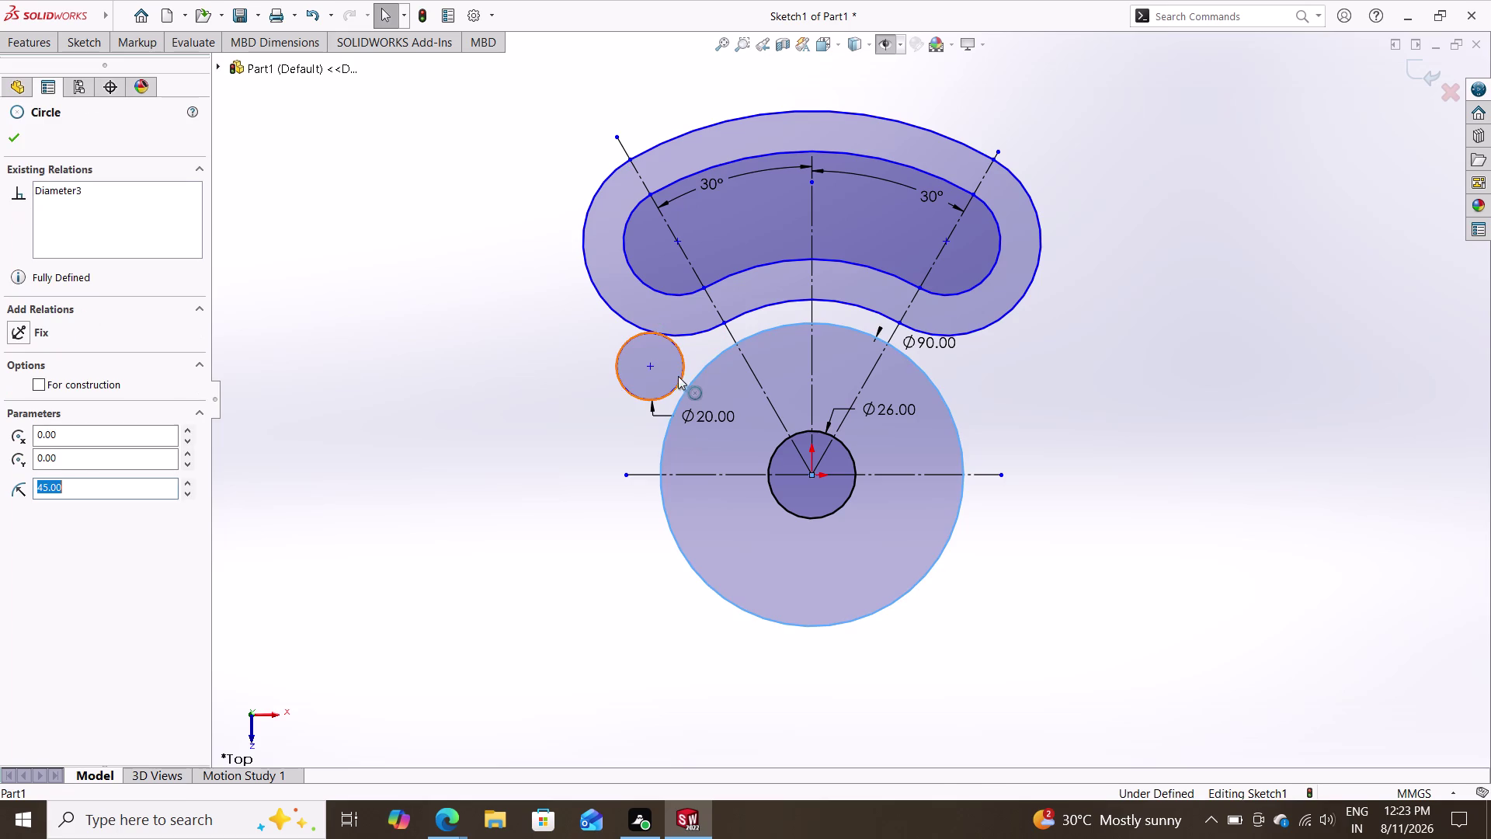
click(680, 377)
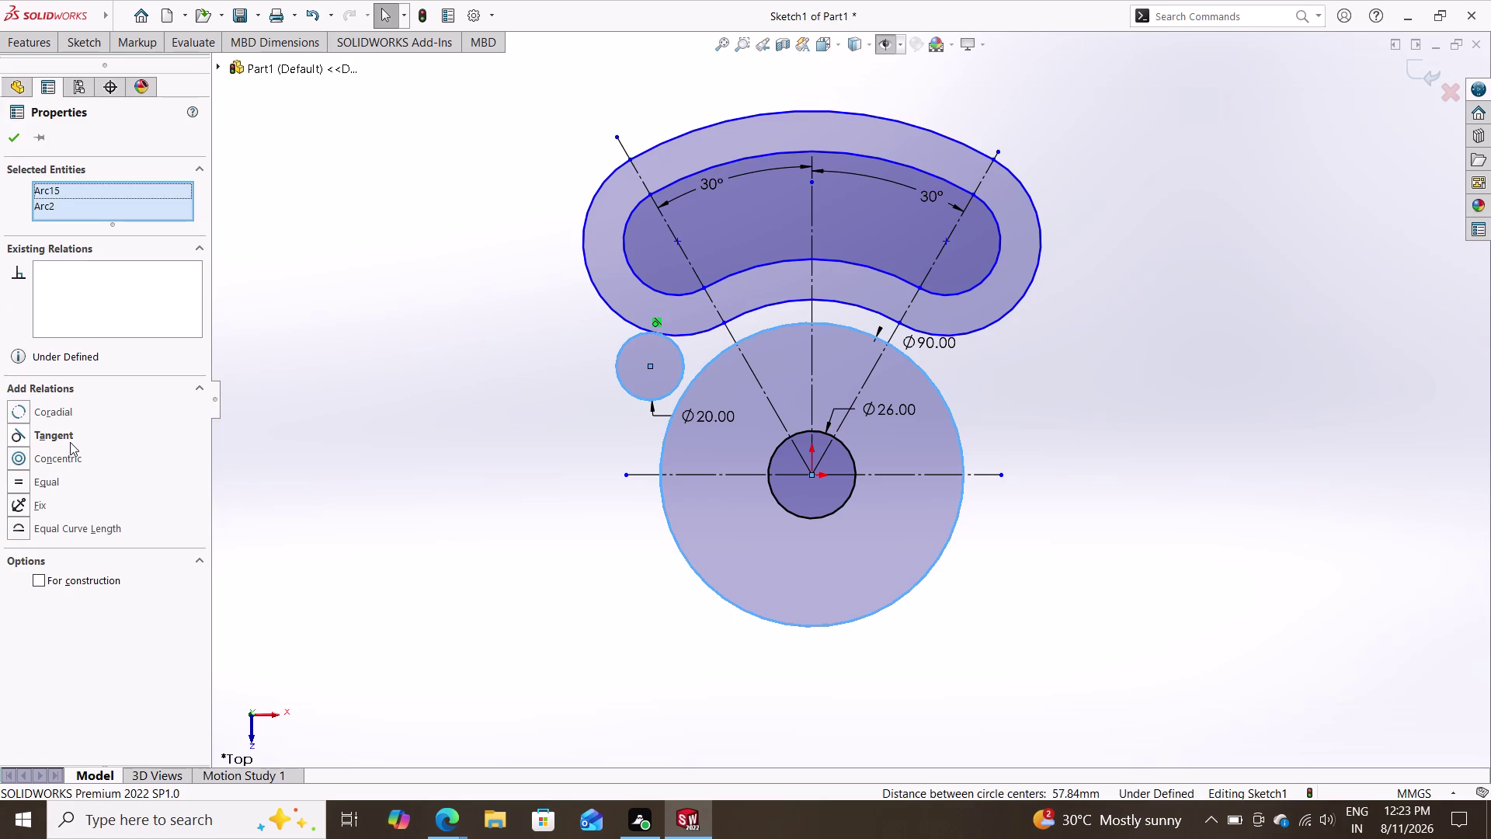
click(73, 435)
key(Escape)
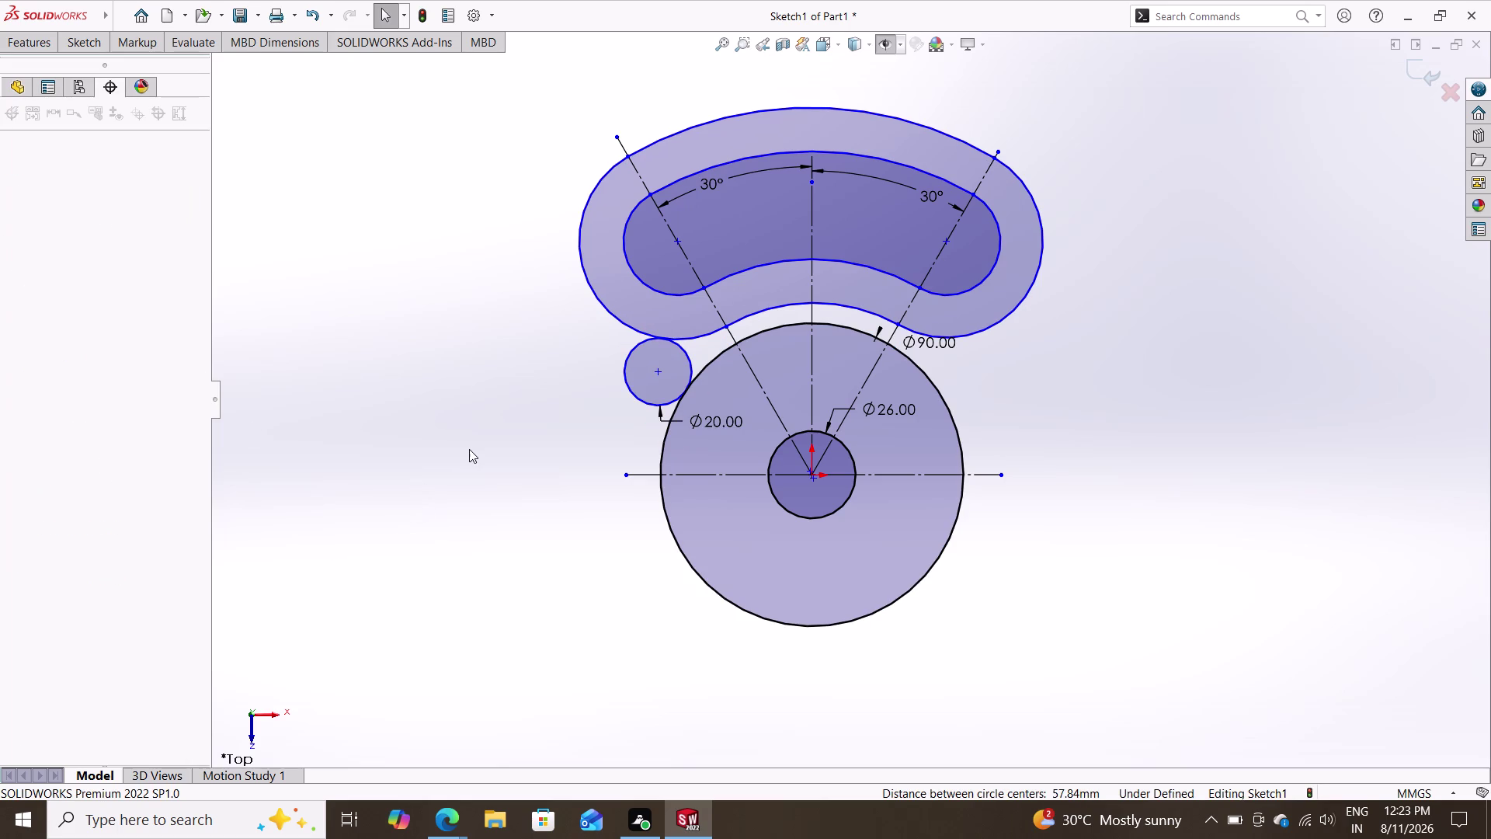
click(67, 36)
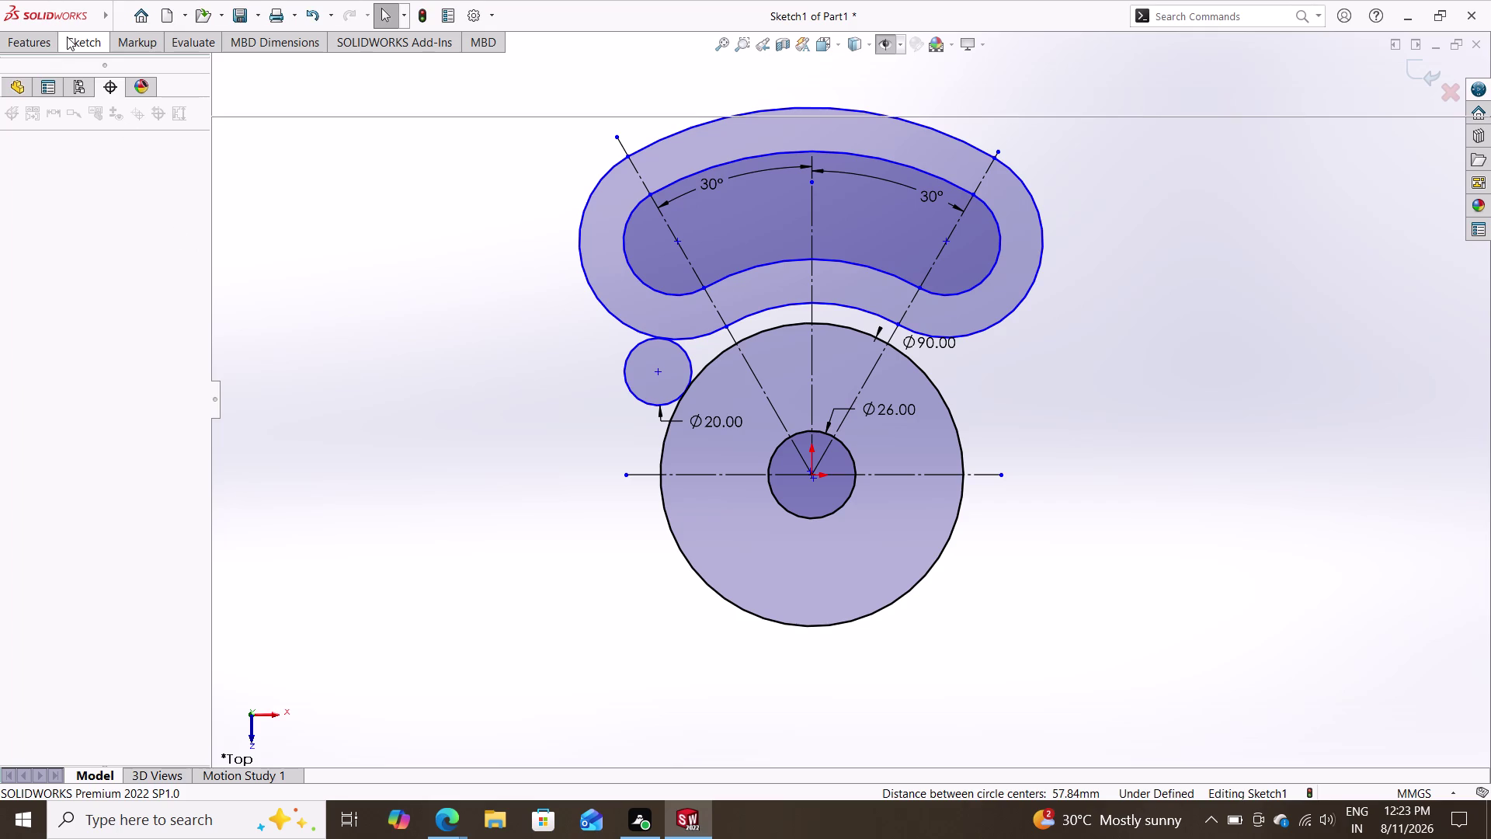
click(279, 65)
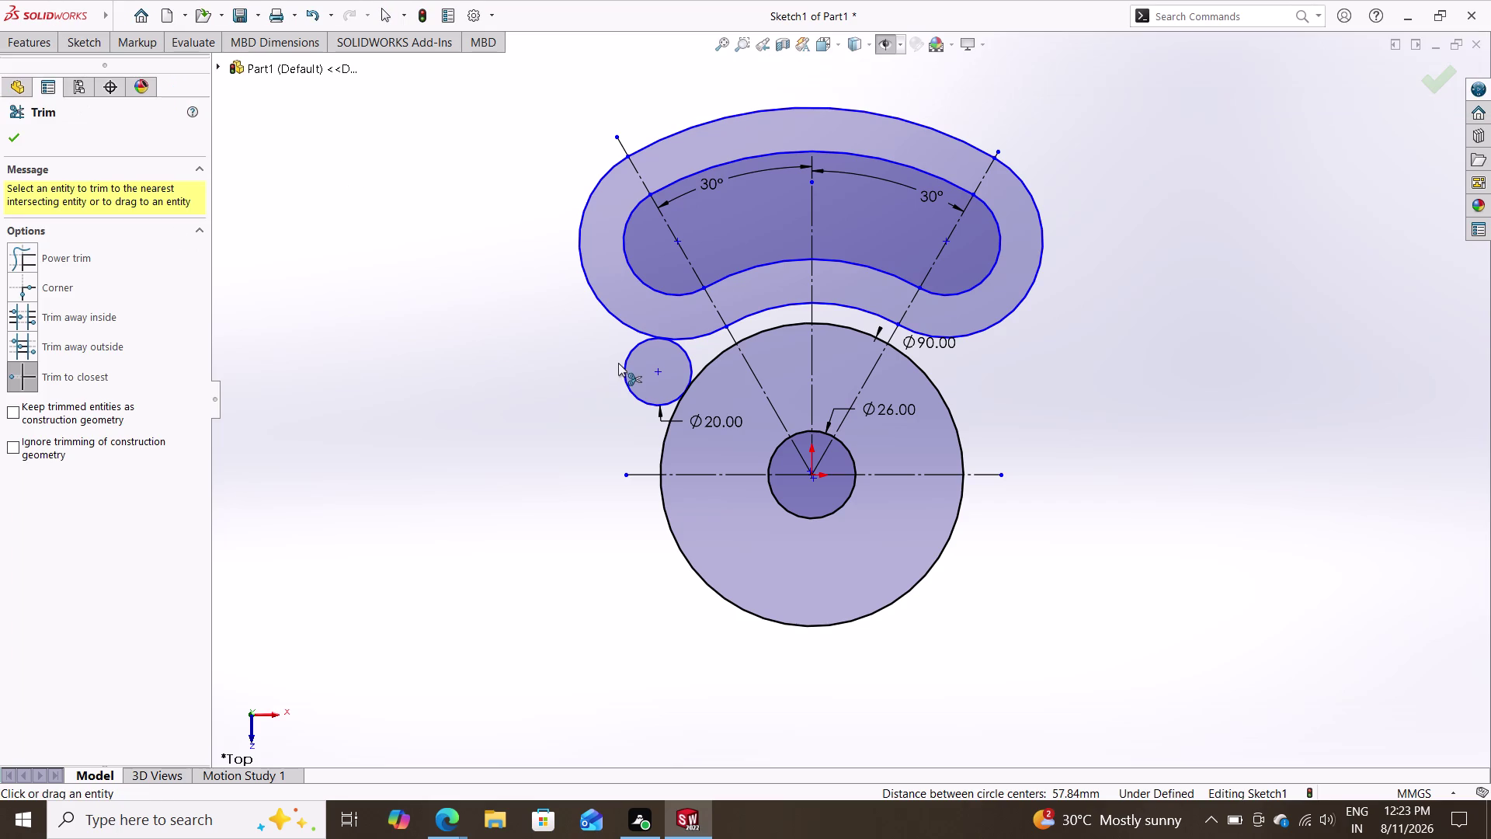
Trim the left Ø20 circle's outer part, leaving a concave blend arc.
click(618, 359)
click(626, 361)
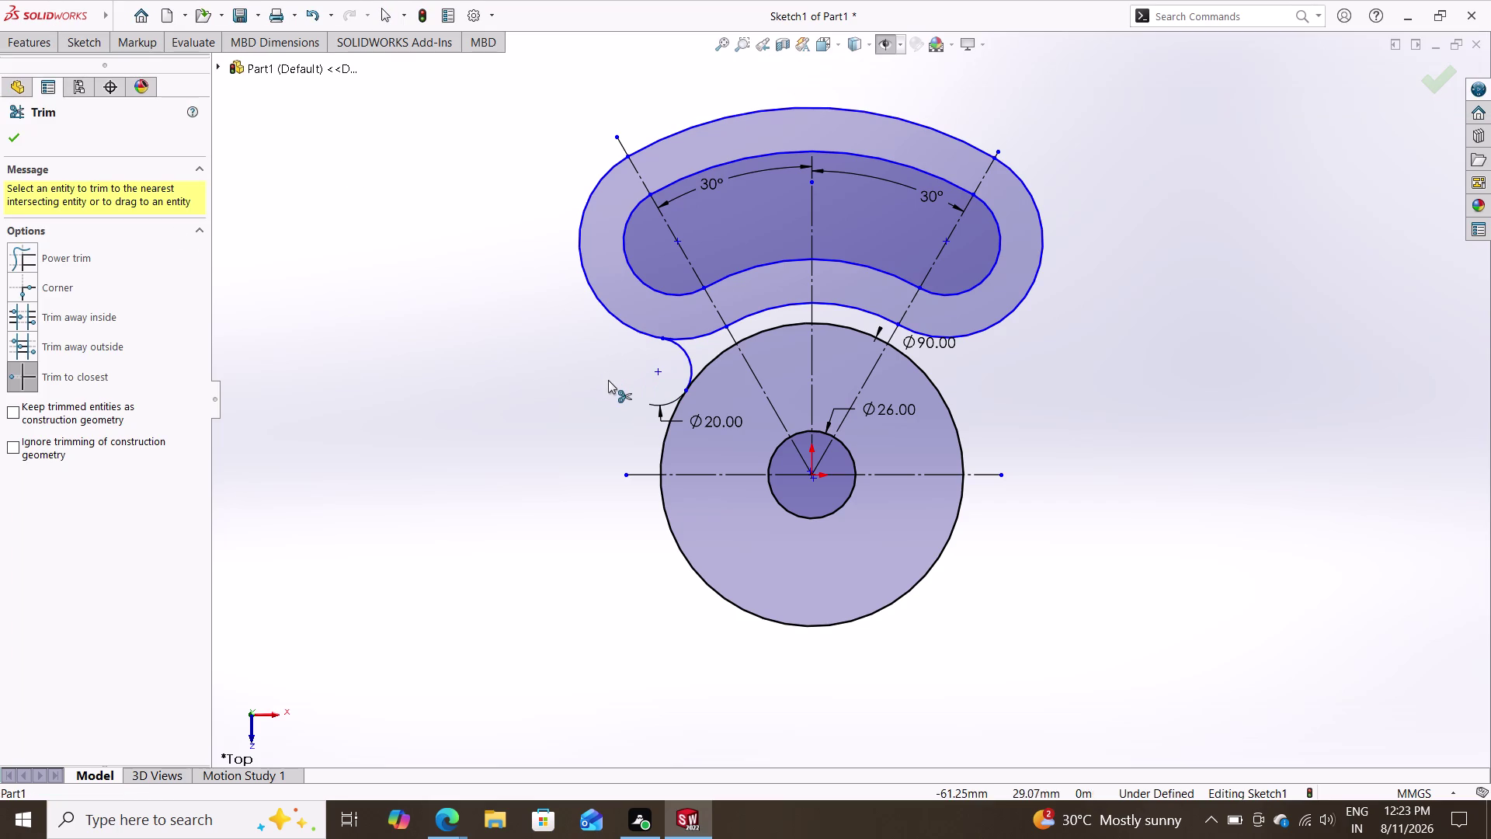
key(Escape)
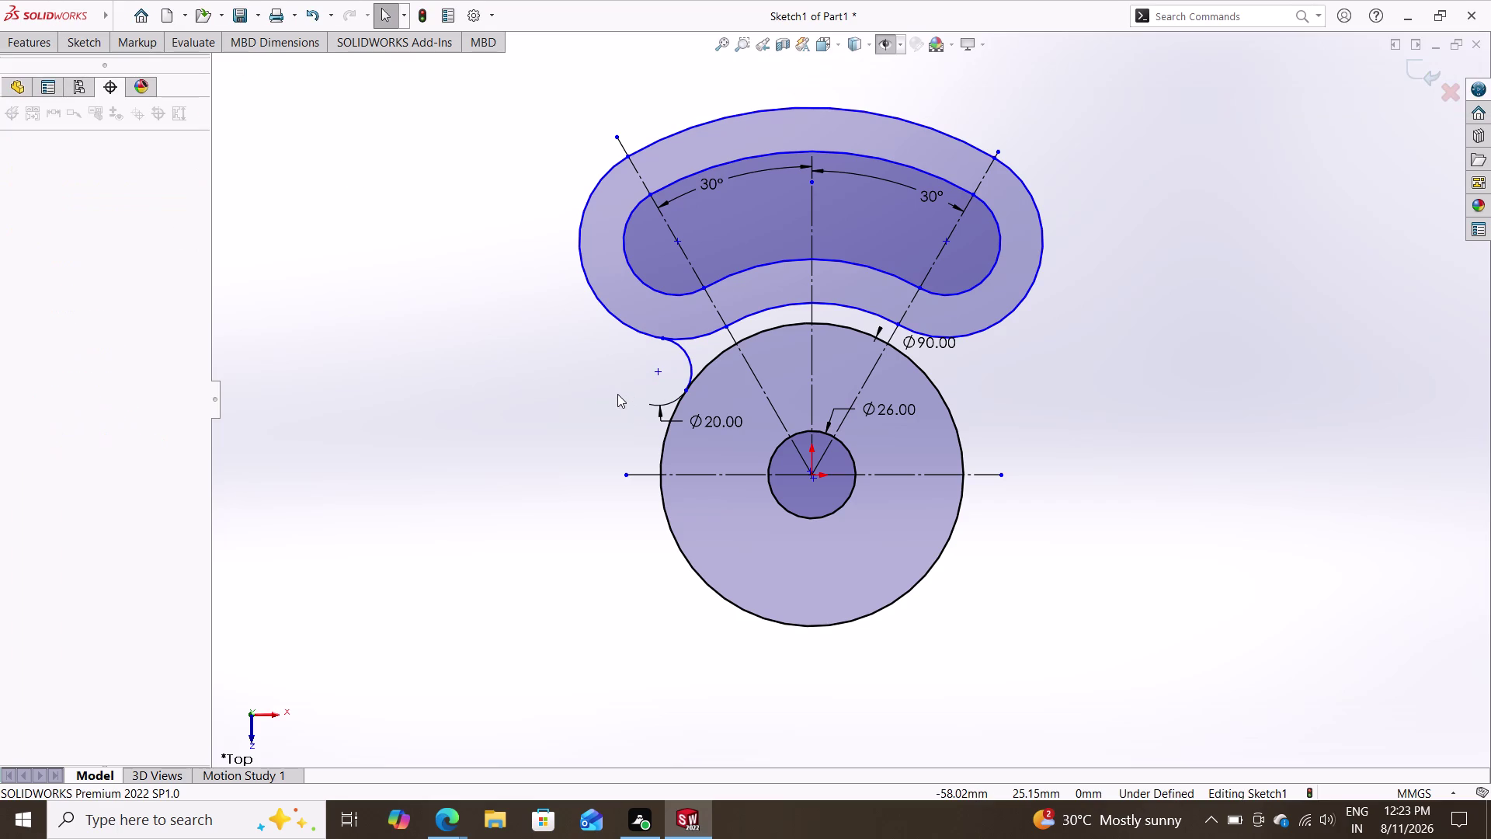
key(Escape)
key(Escape)
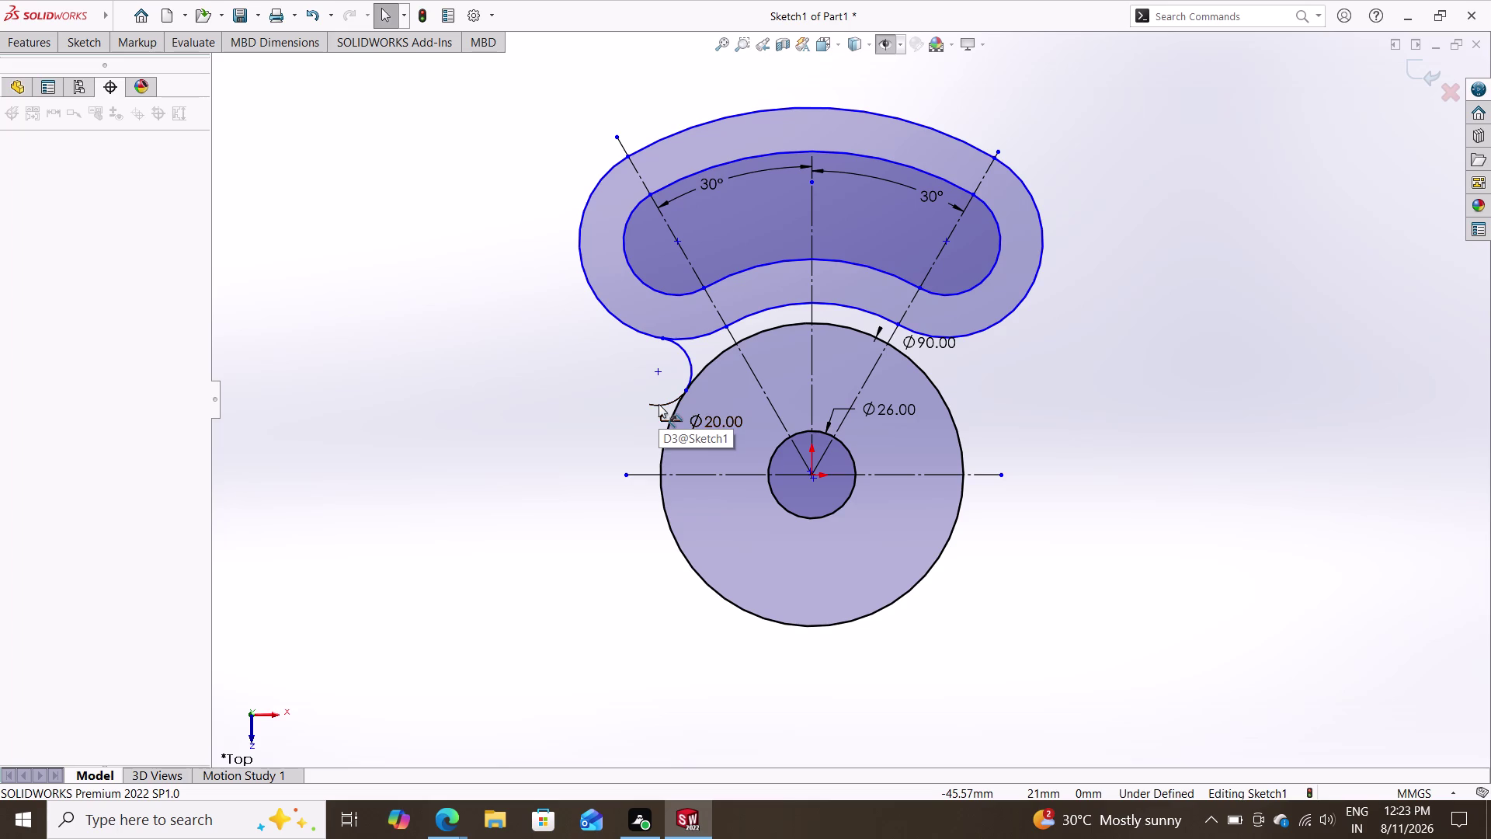
Drag the Ø20 diameter dimension to a spot inside the hub.
drag(658, 404, 726, 385)
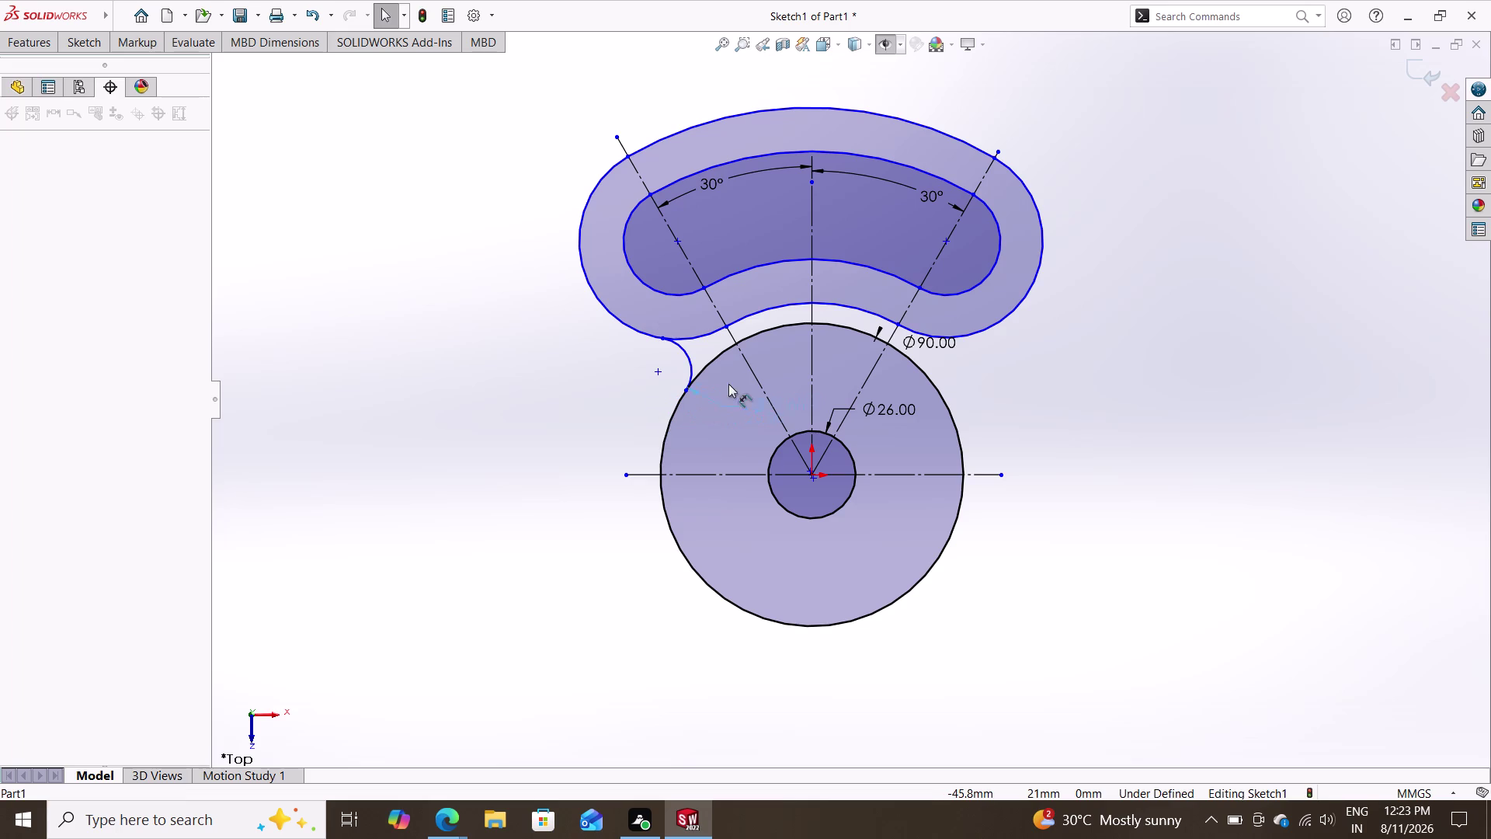
drag(727, 384, 755, 340)
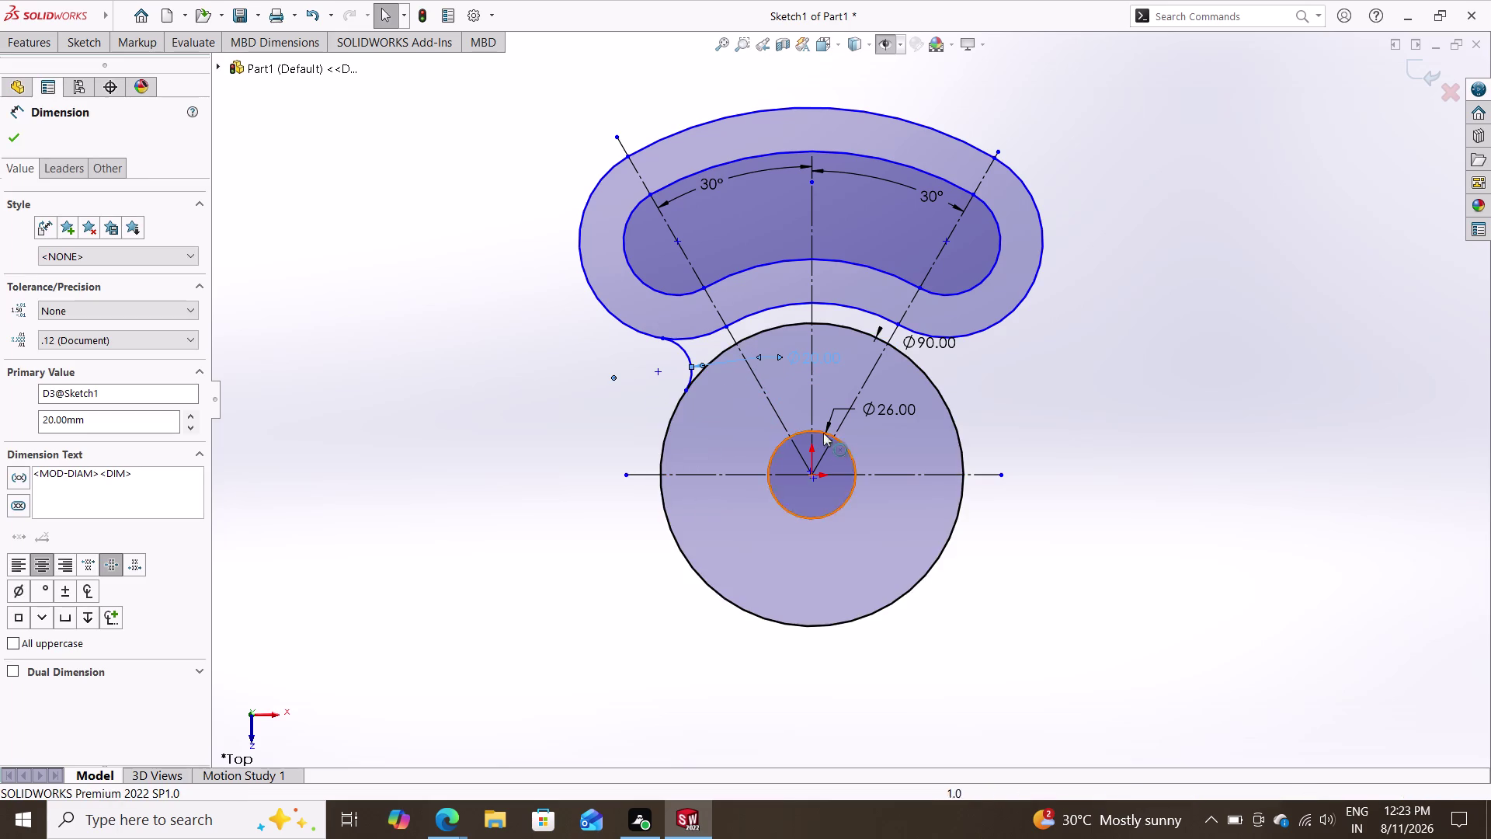
key(Escape)
key(Escape)
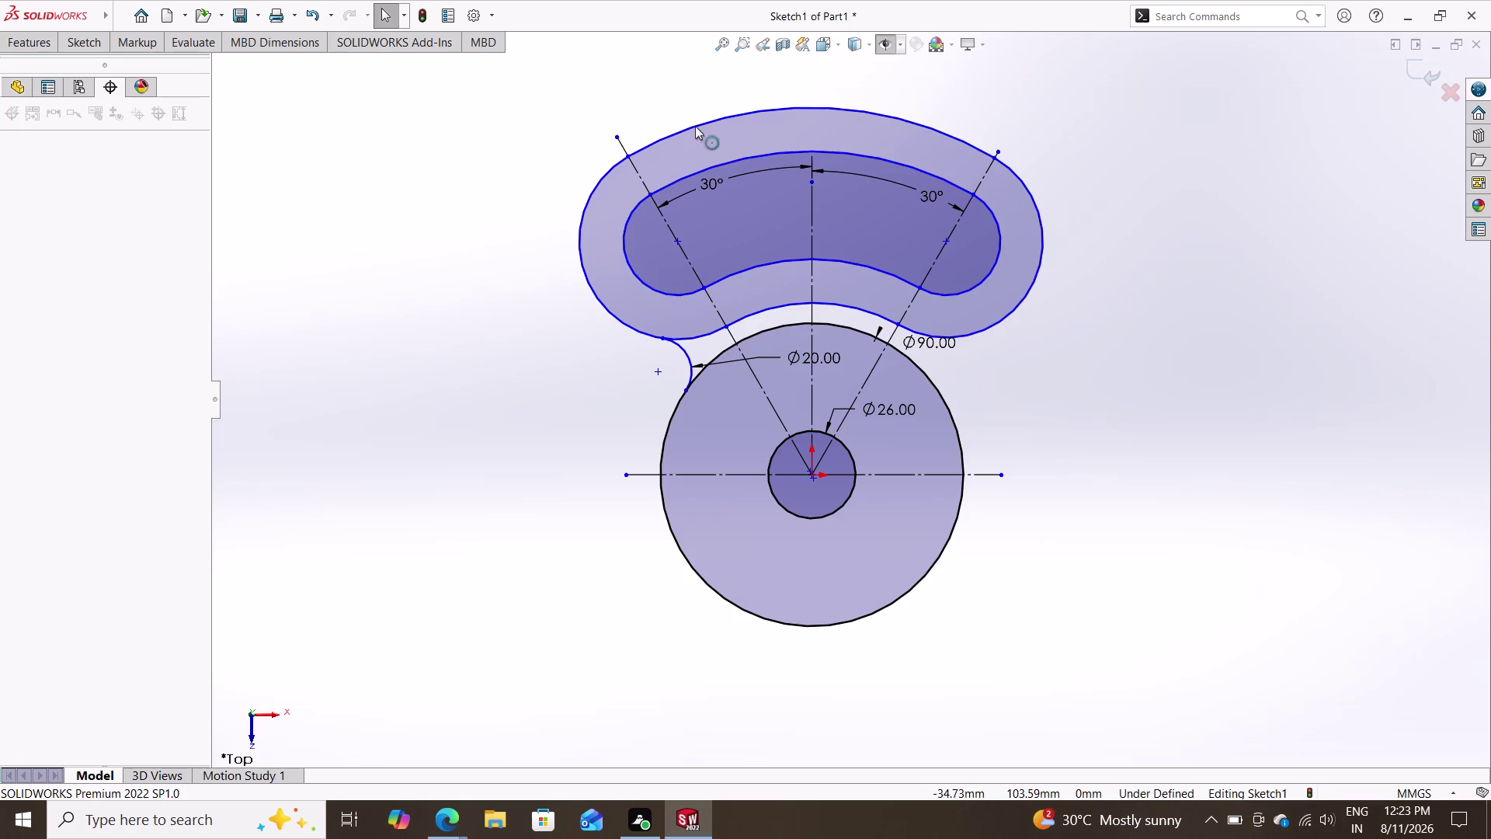
click(75, 39)
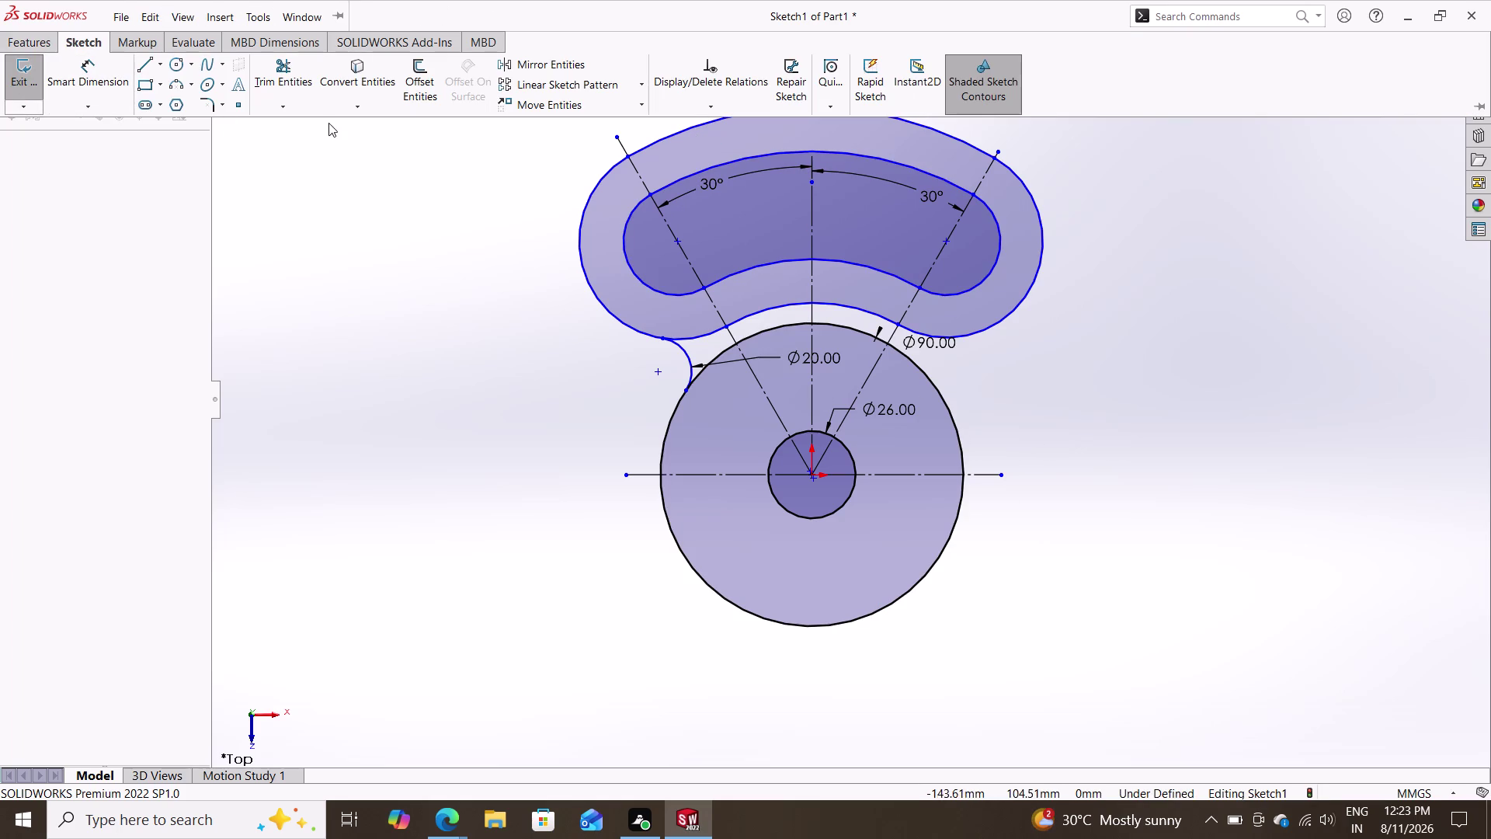
Draw a small circle right of the hub, just below the right arm.
click(177, 59)
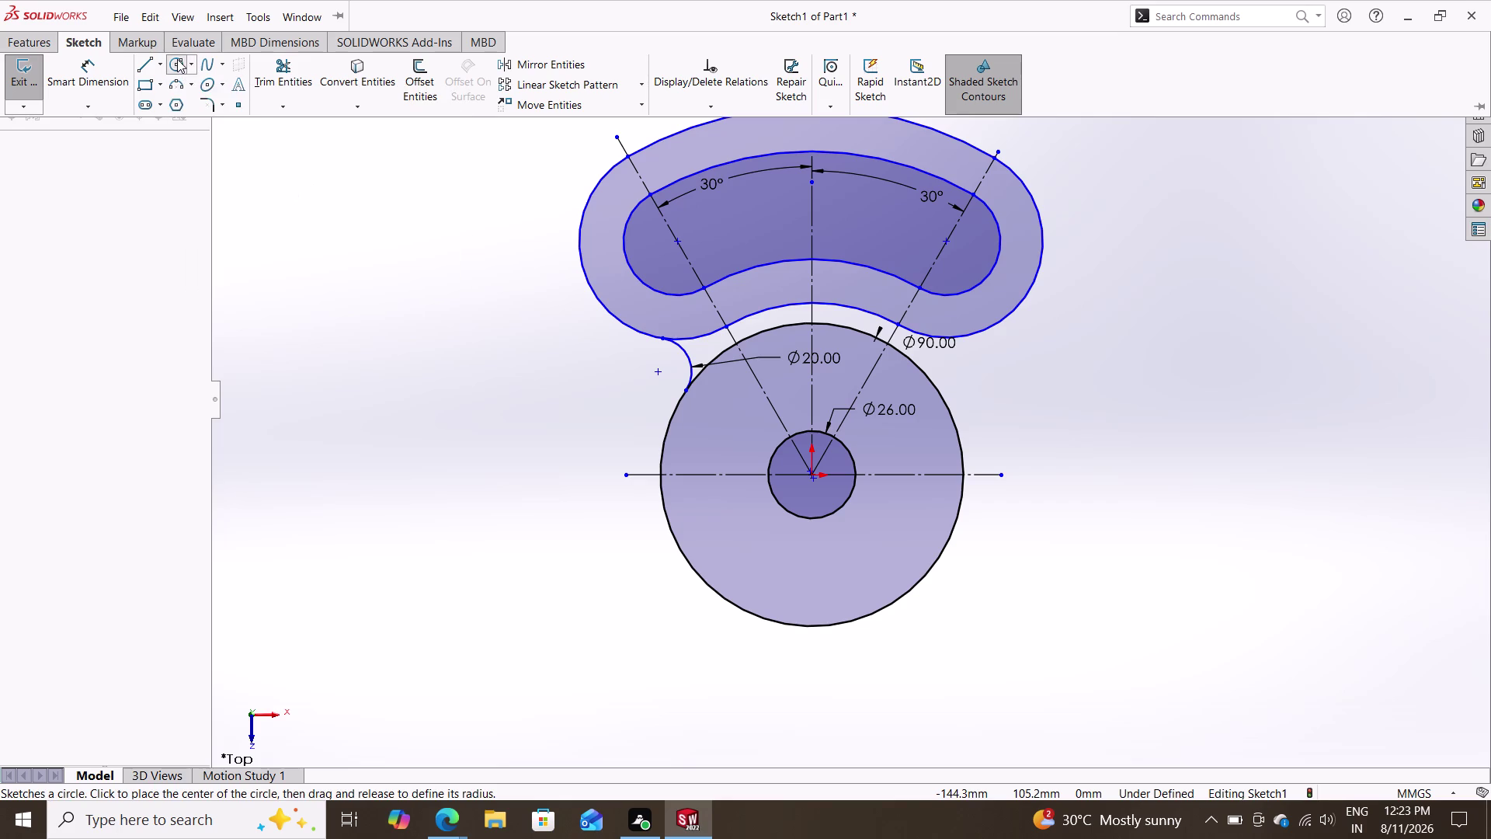
click(1003, 381)
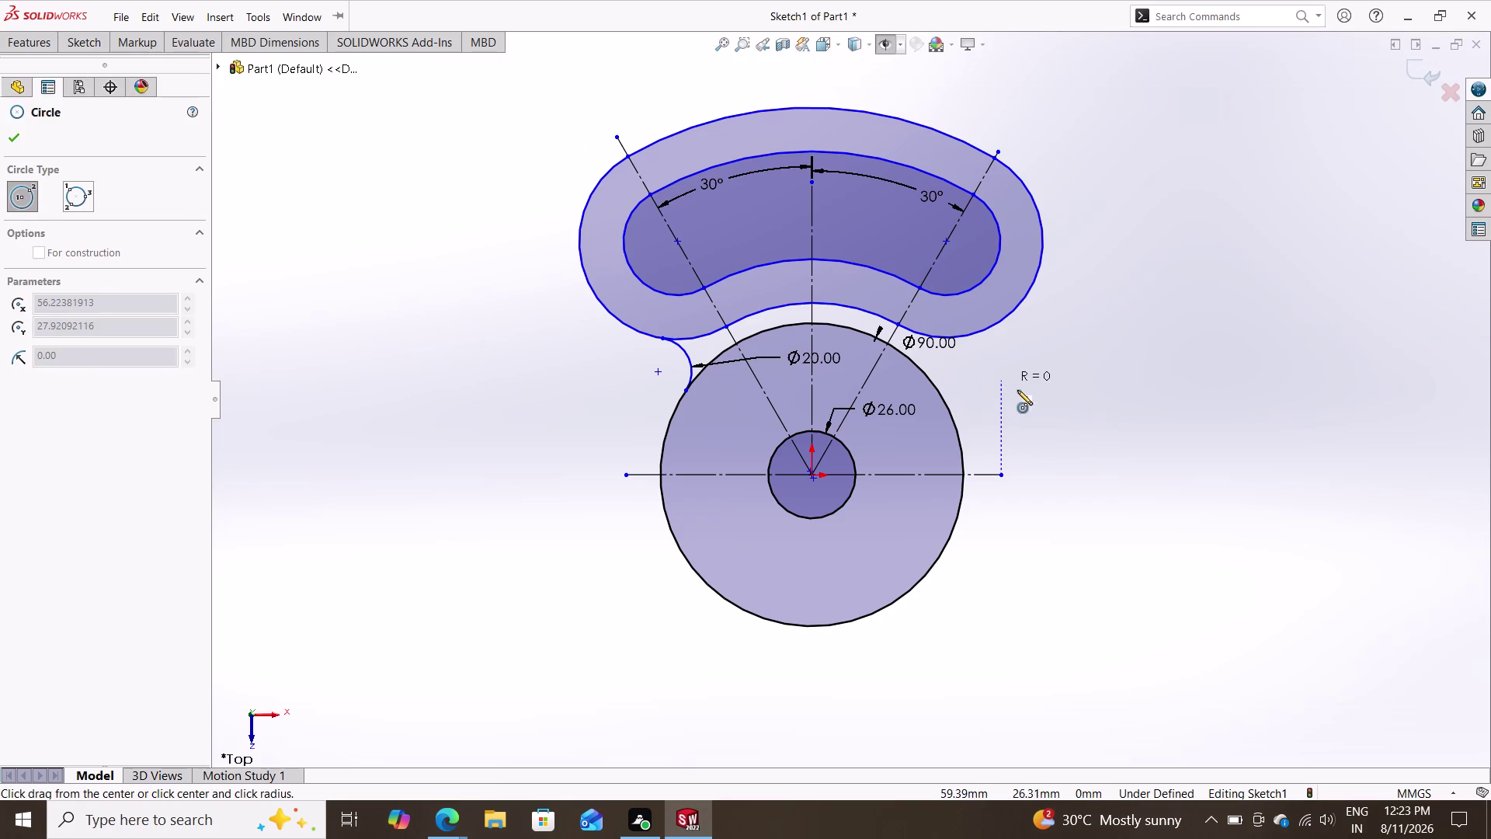
click(1028, 396)
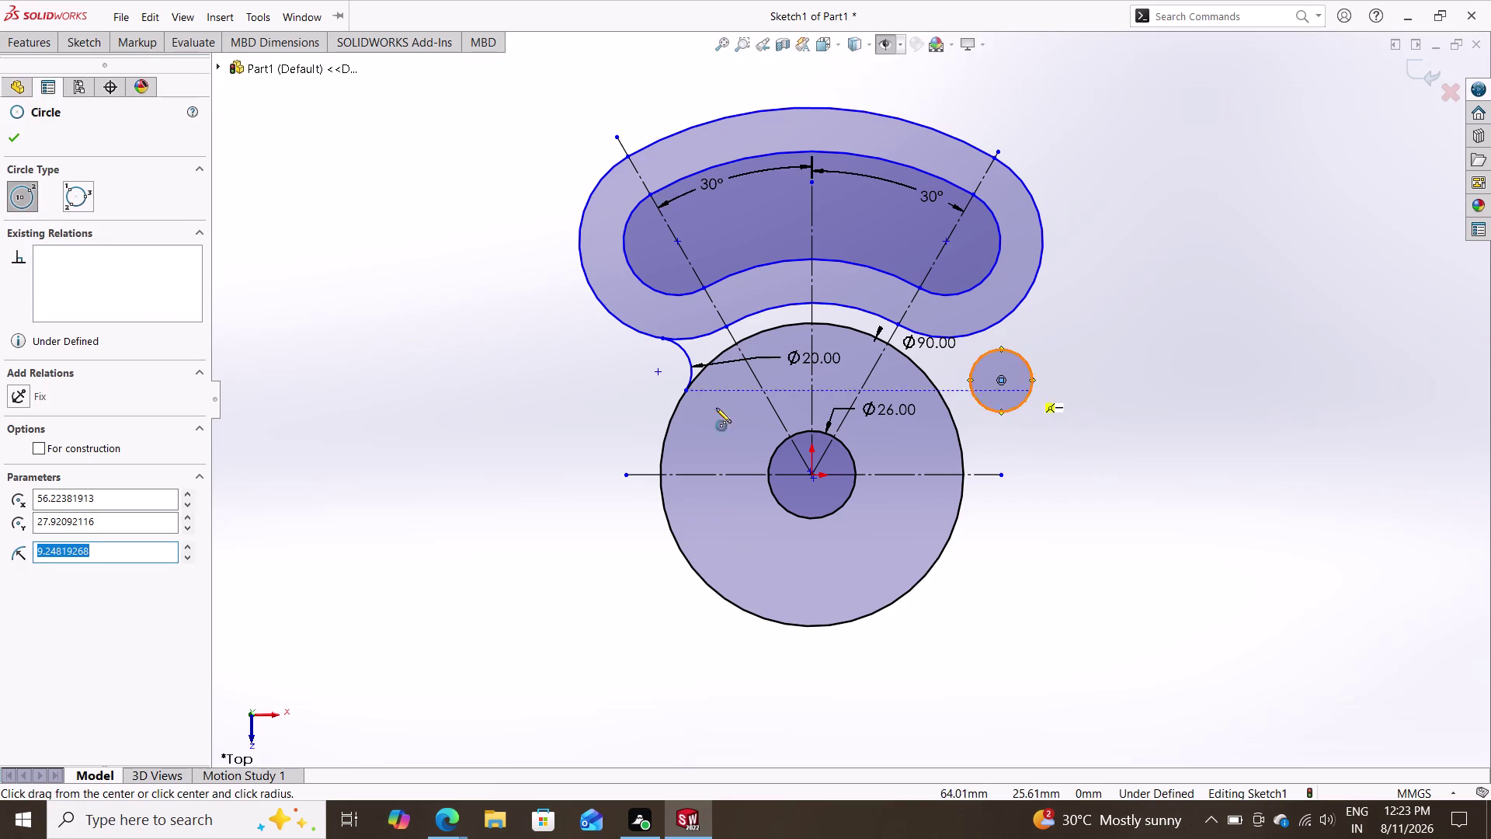
click(85, 50)
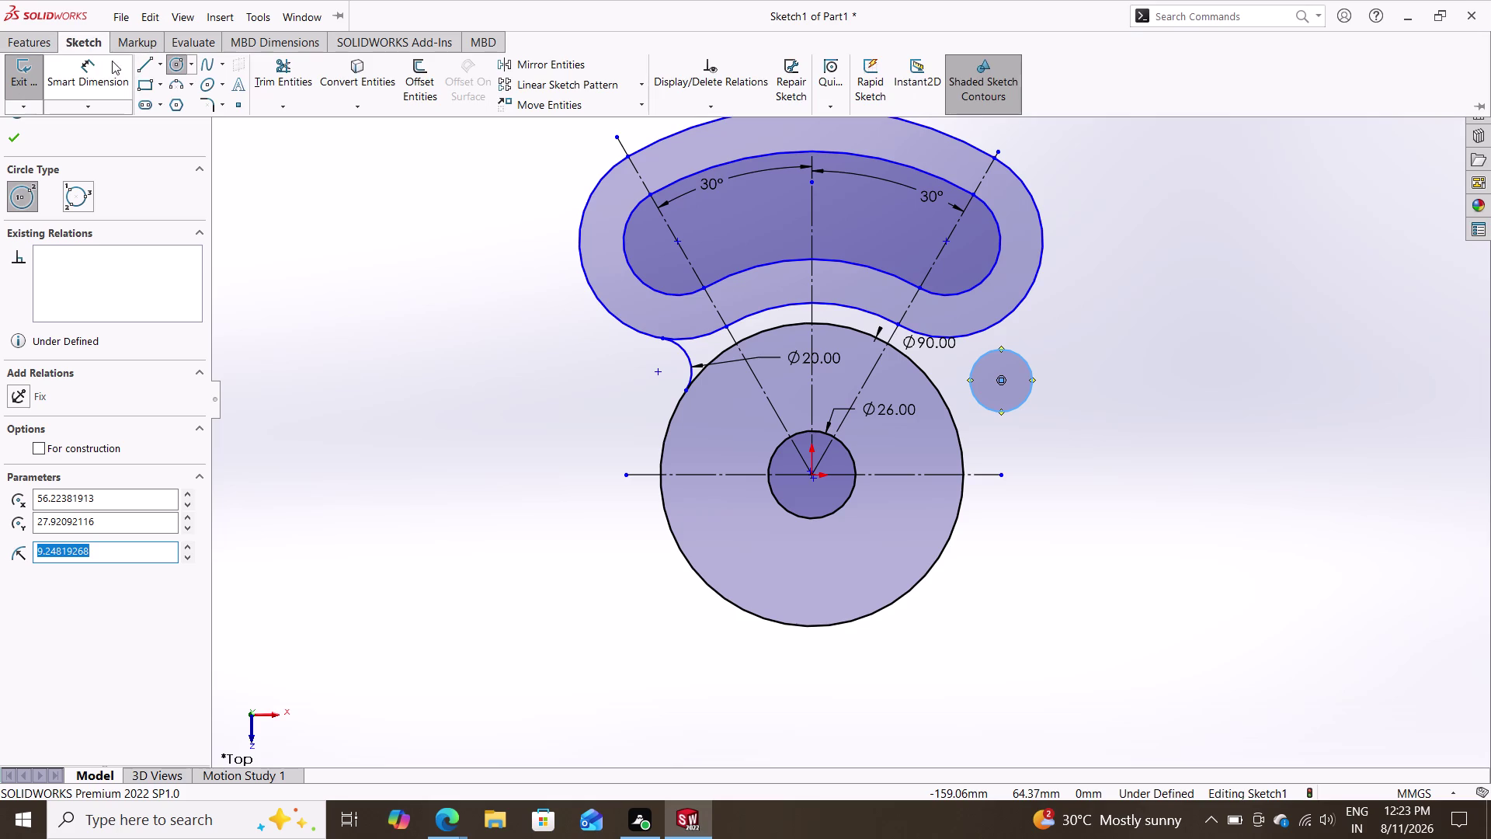
Dimension the right small circle's diameter to 20 mm.
click(98, 79)
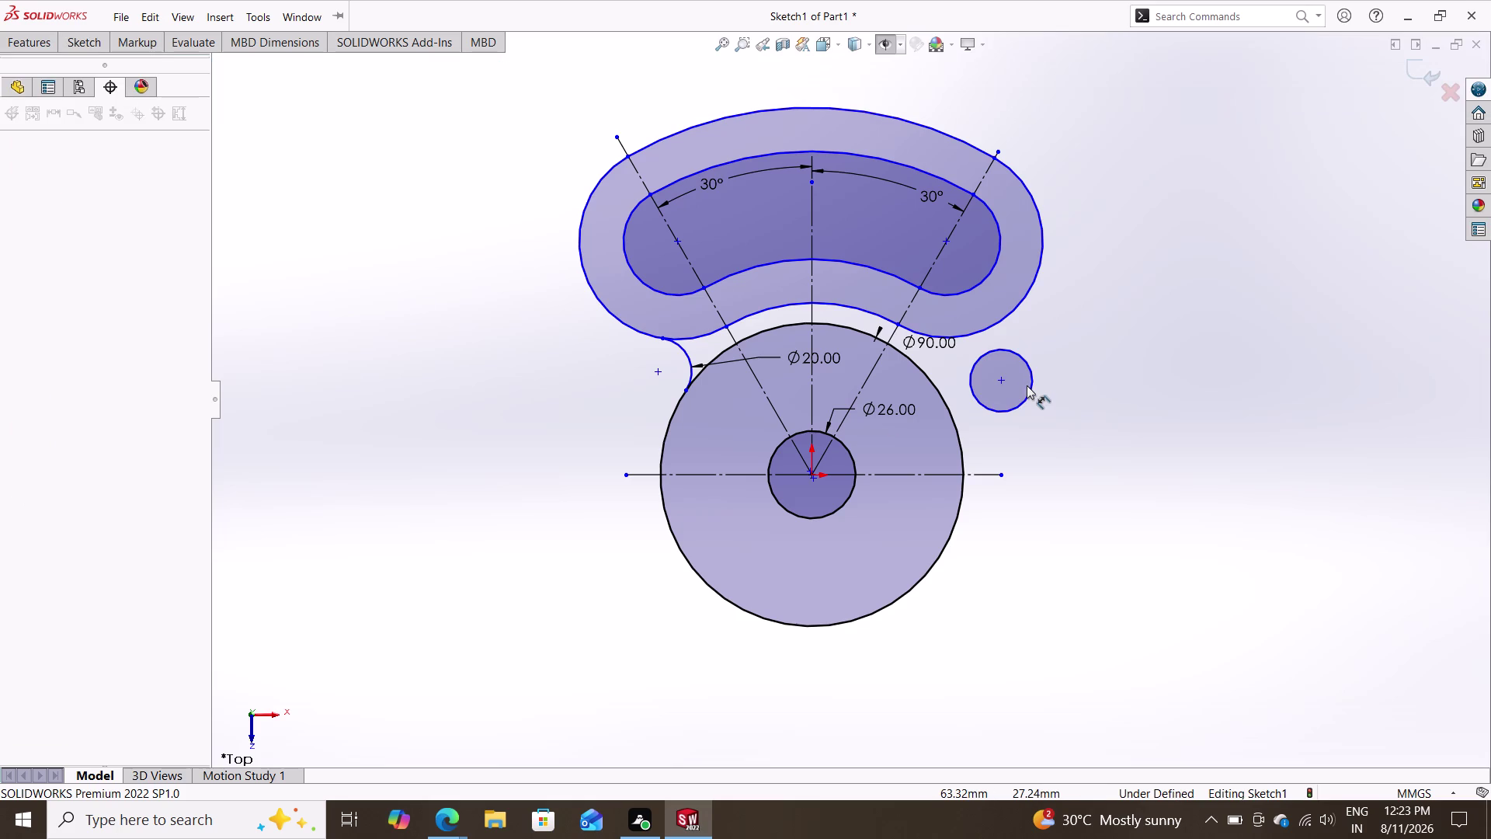
click(1029, 385)
click(1079, 371)
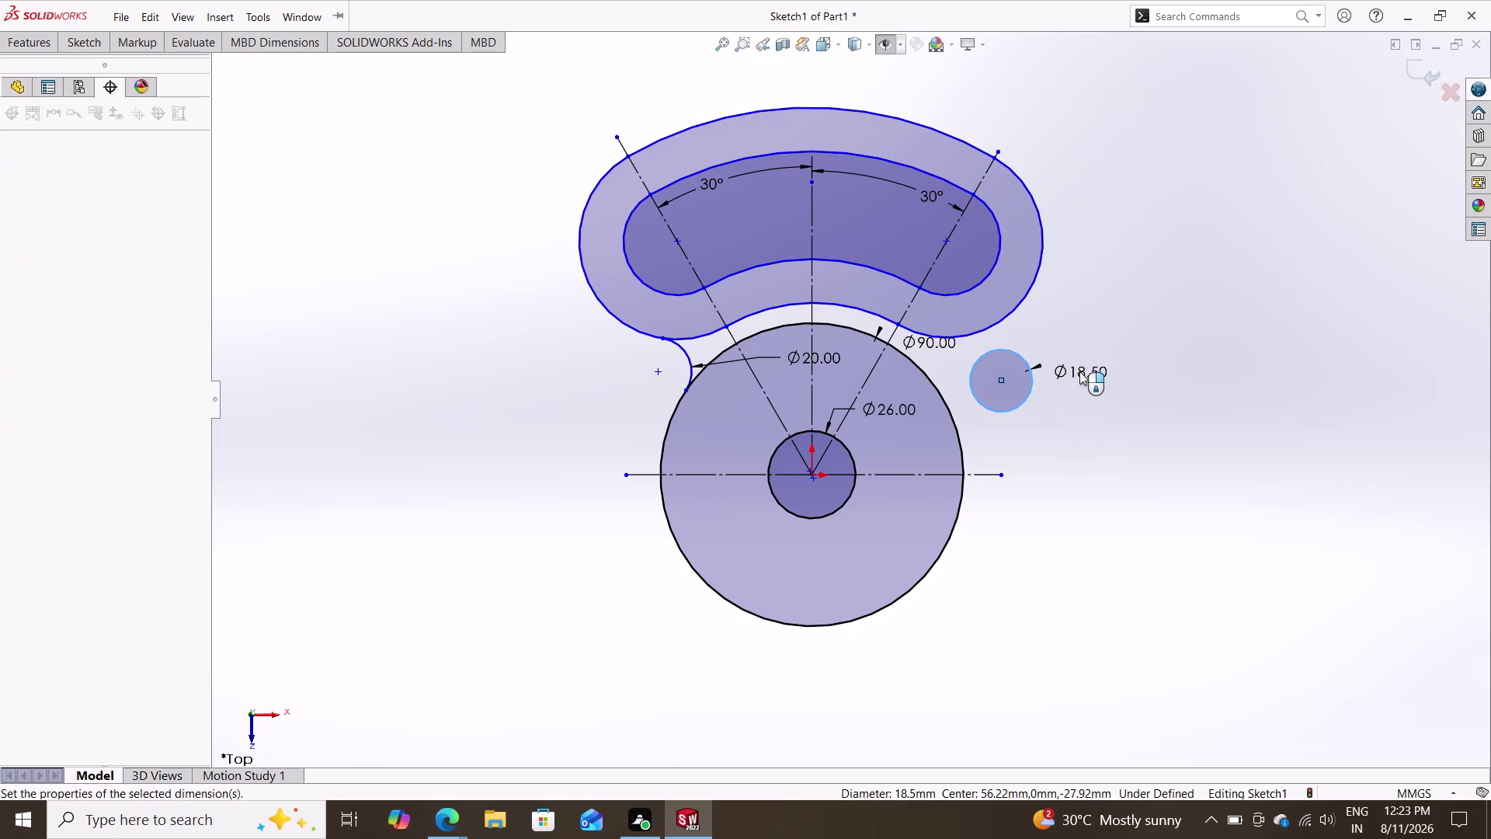
text(20)
key(Return)
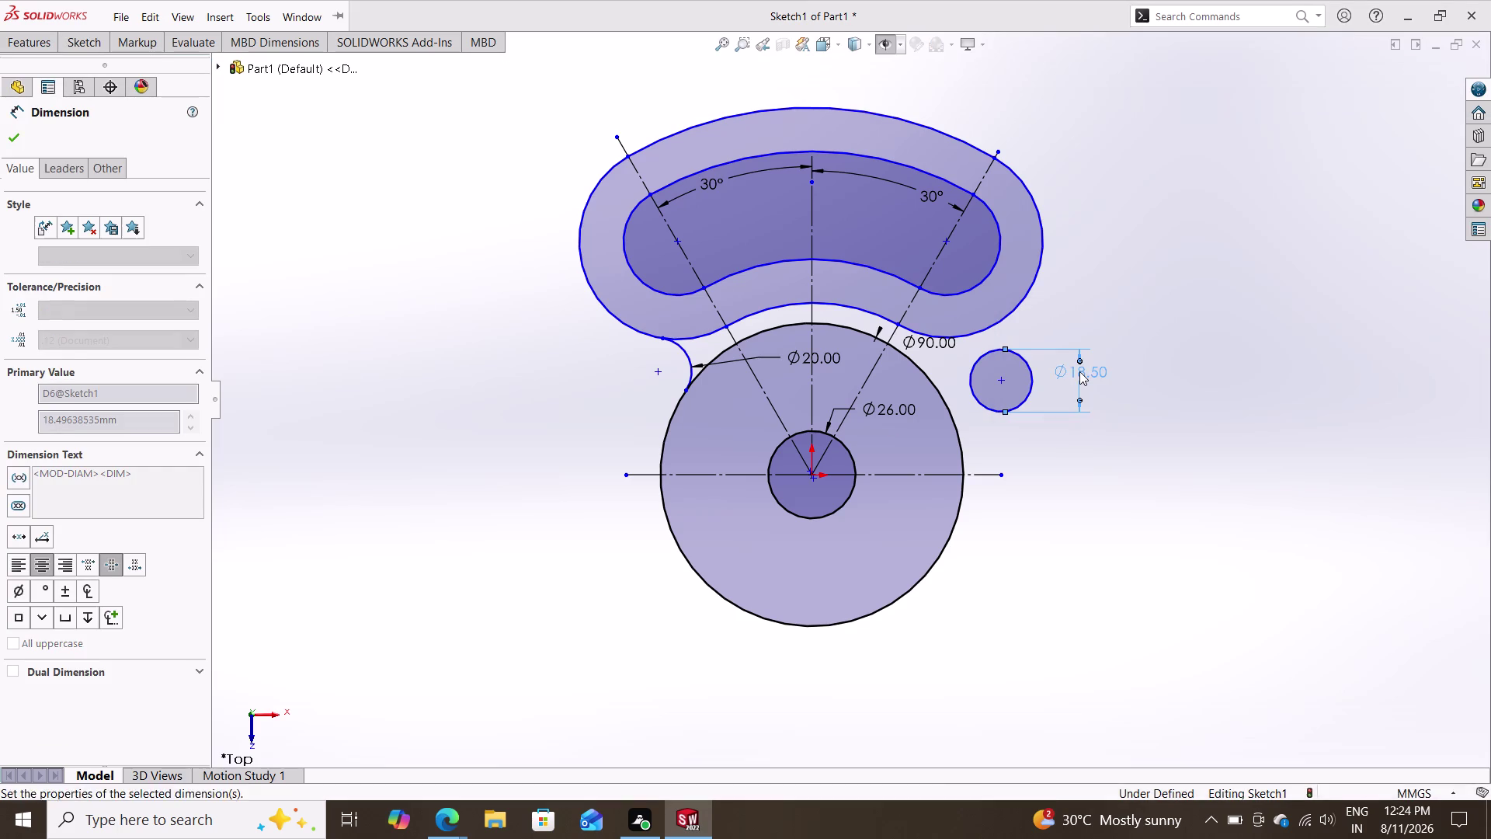
key(Escape)
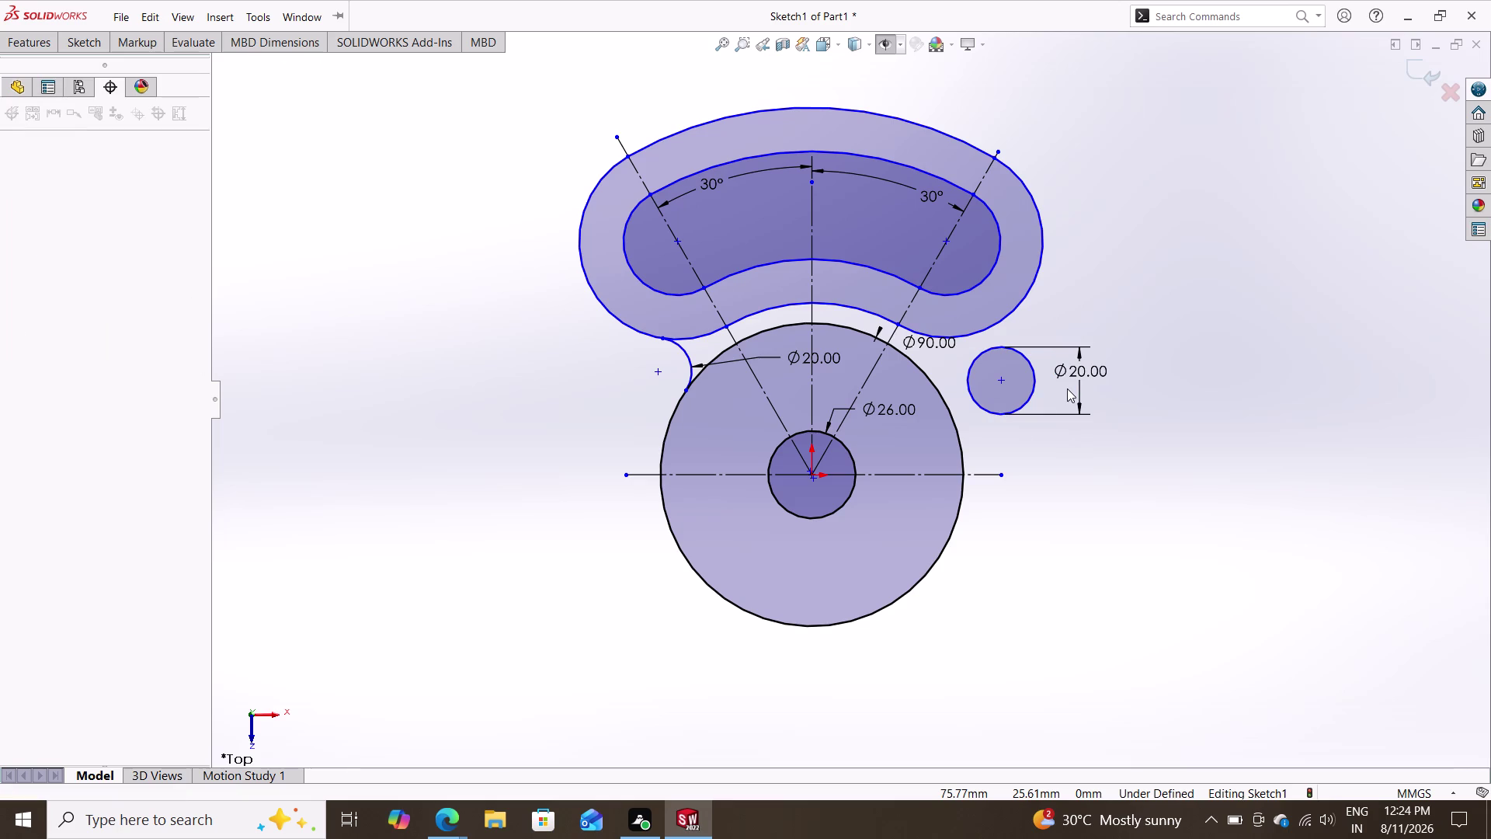
click(984, 353)
click(976, 327)
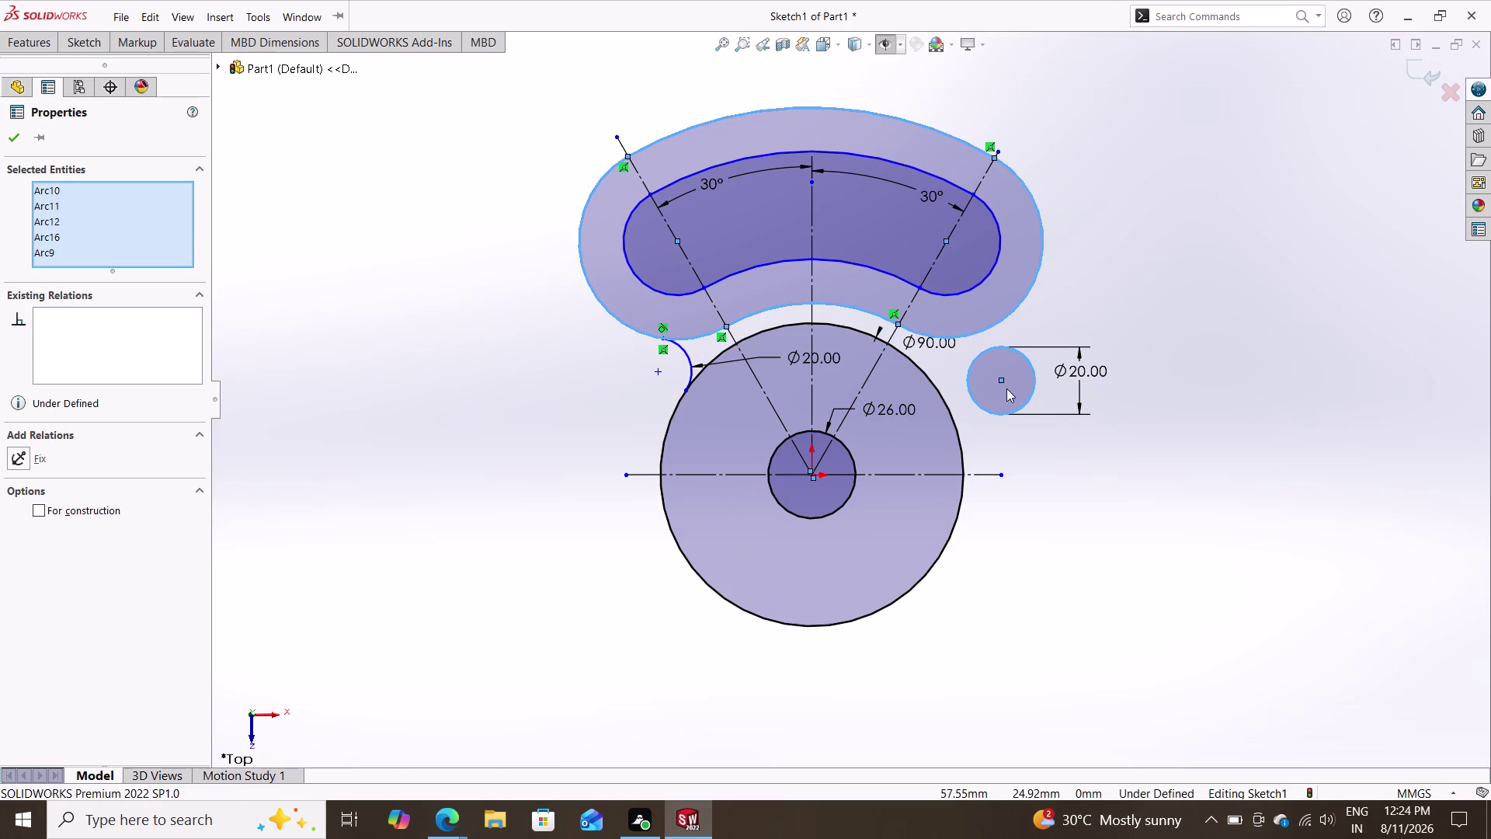
Make the right Ø20 circle tangent to the Ø90 hub circle.
click(966, 369)
click(977, 332)
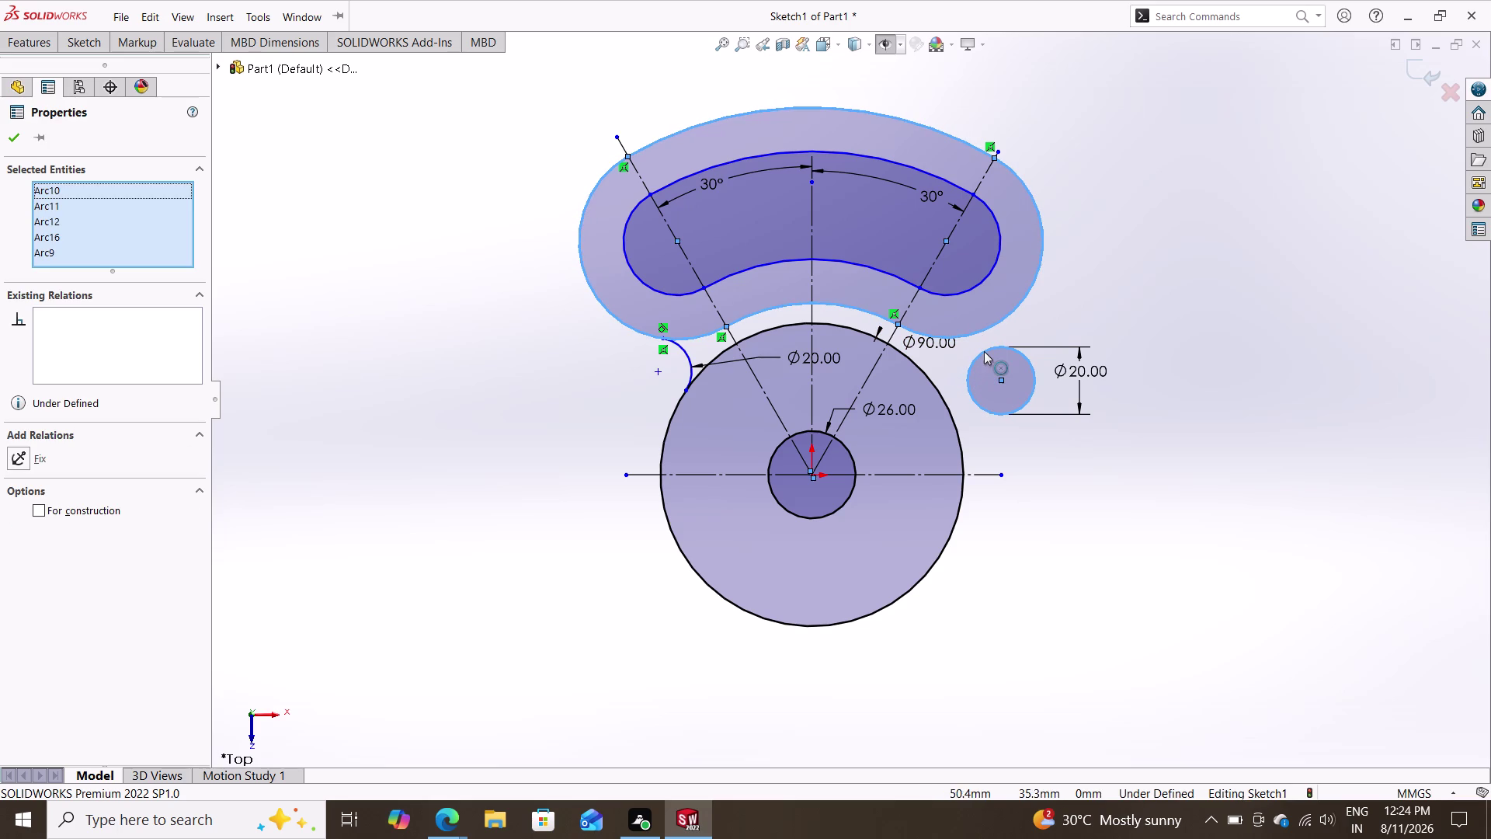
click(984, 350)
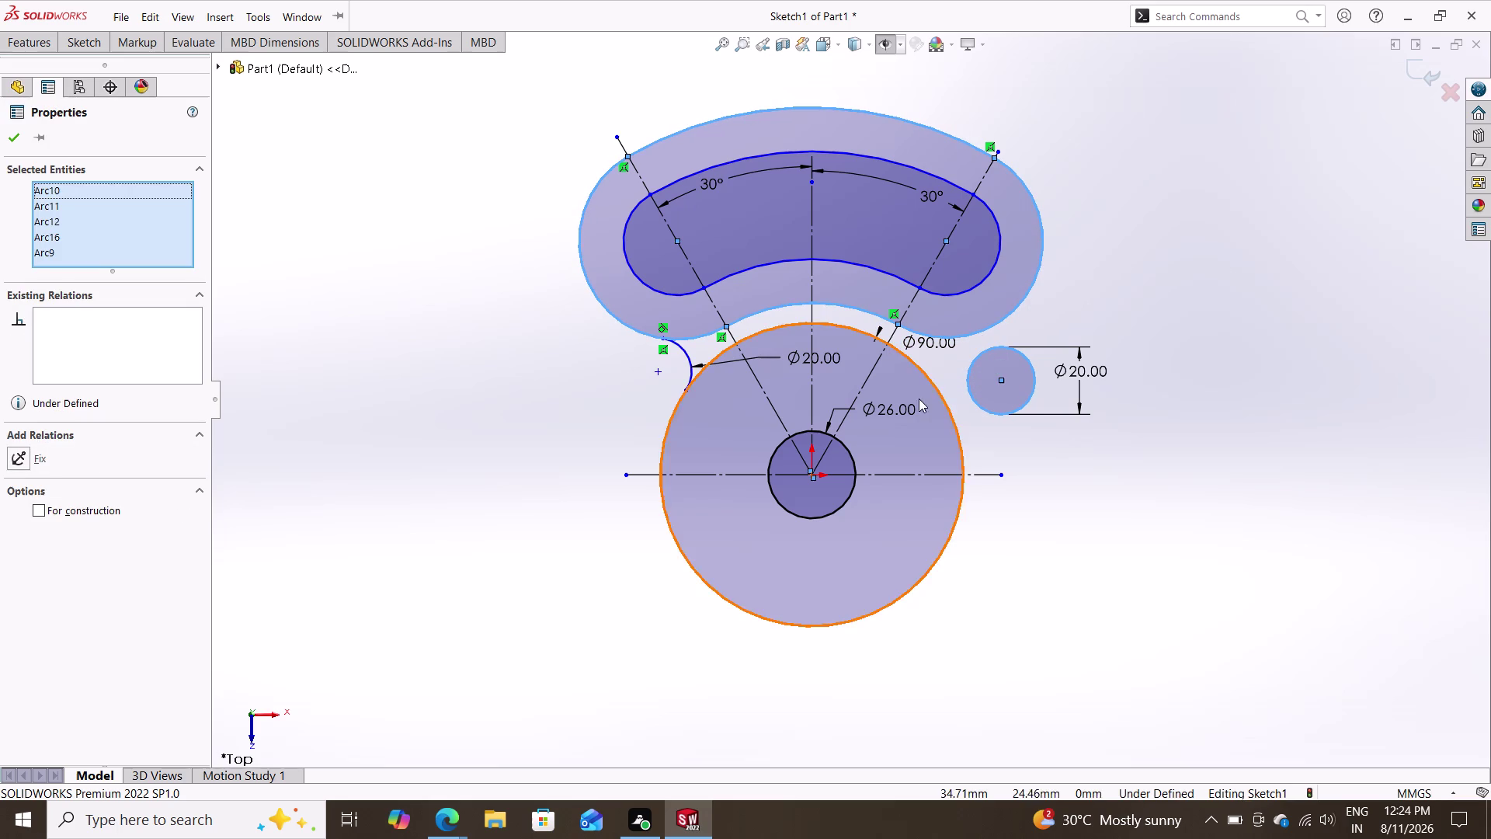
key(Escape)
key(Escape)
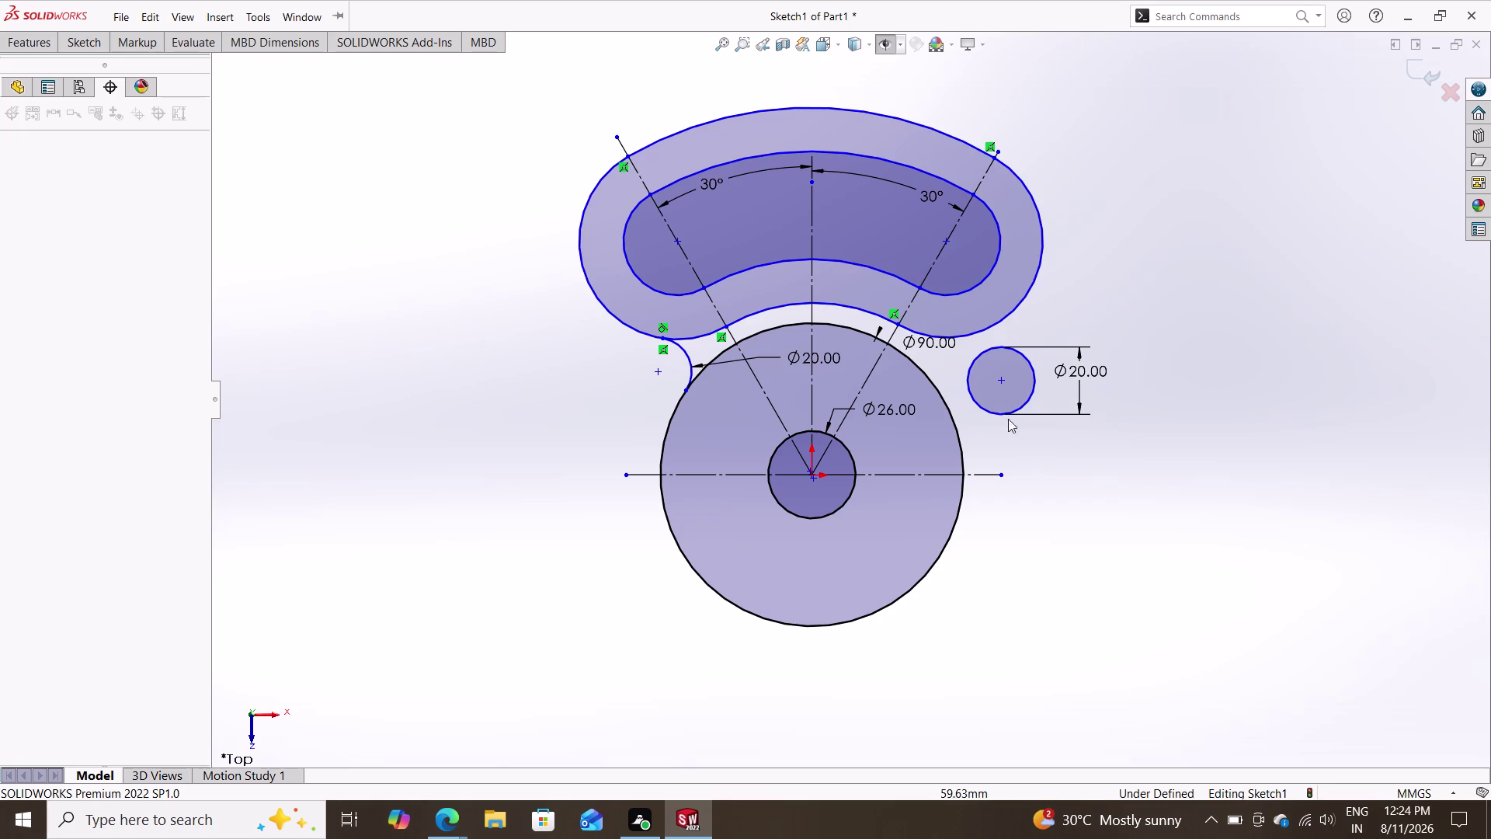
click(971, 364)
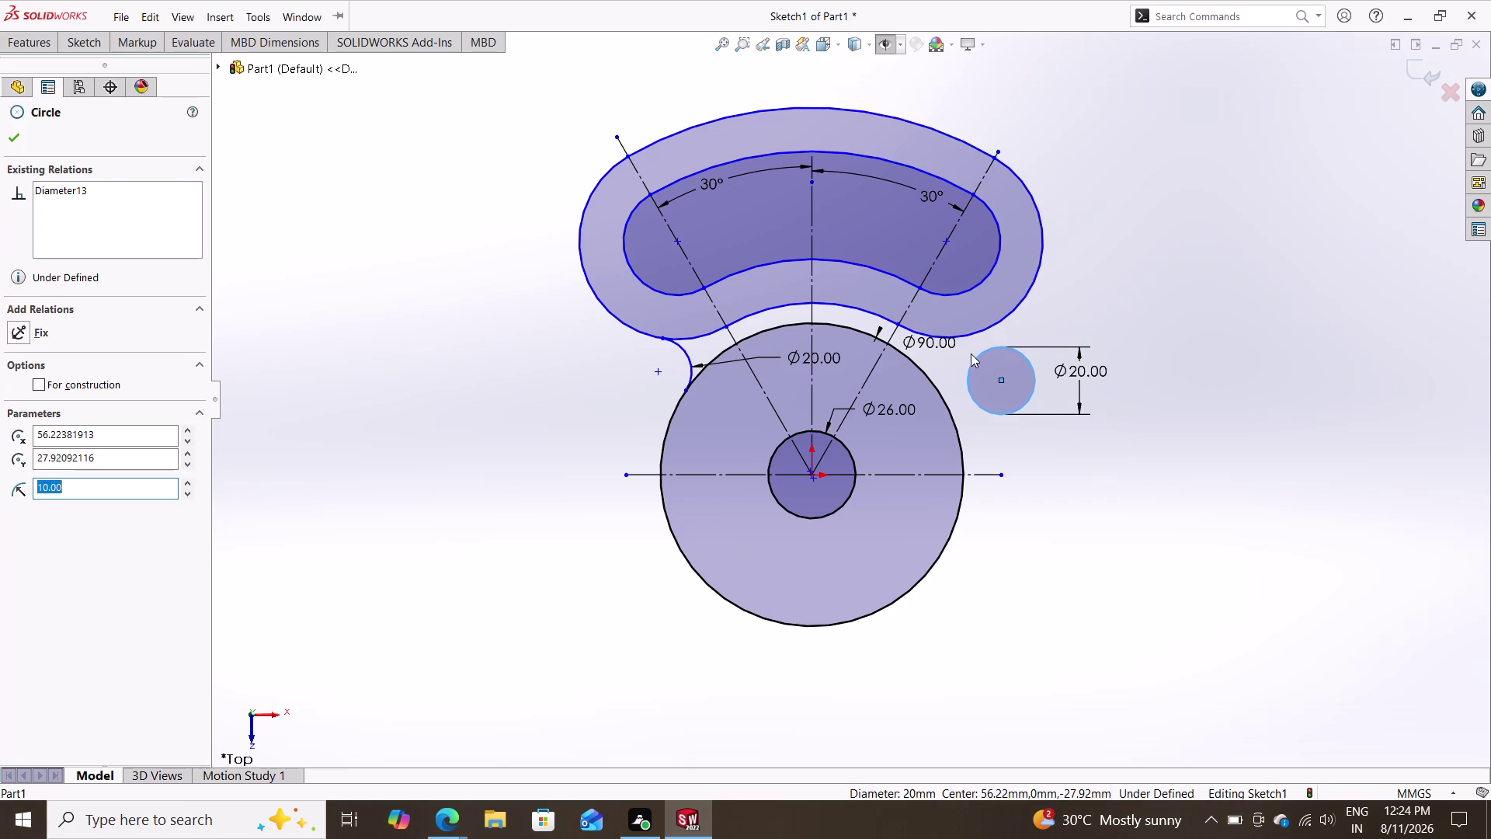
click(971, 334)
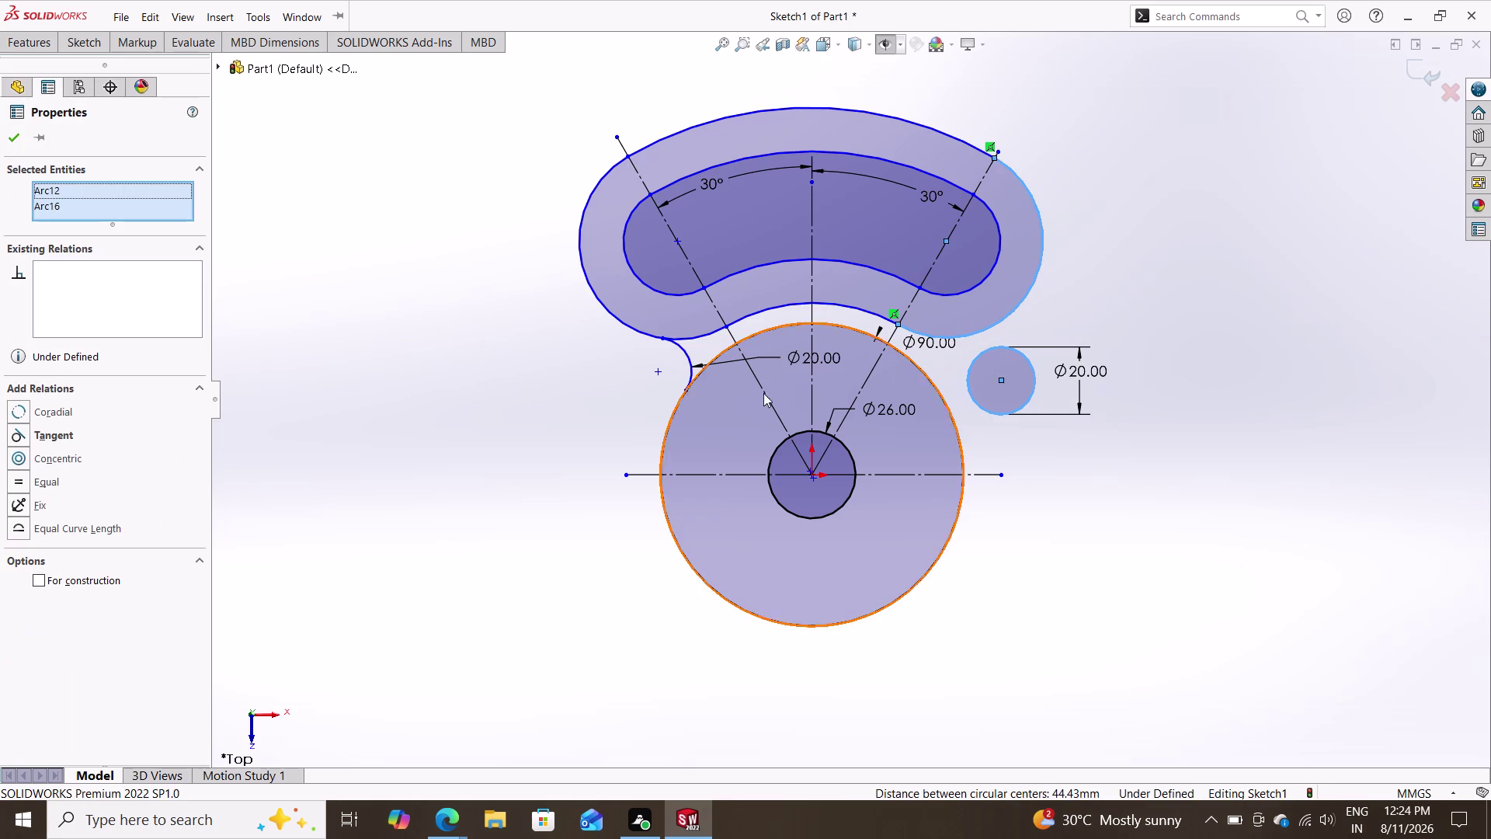
click(75, 443)
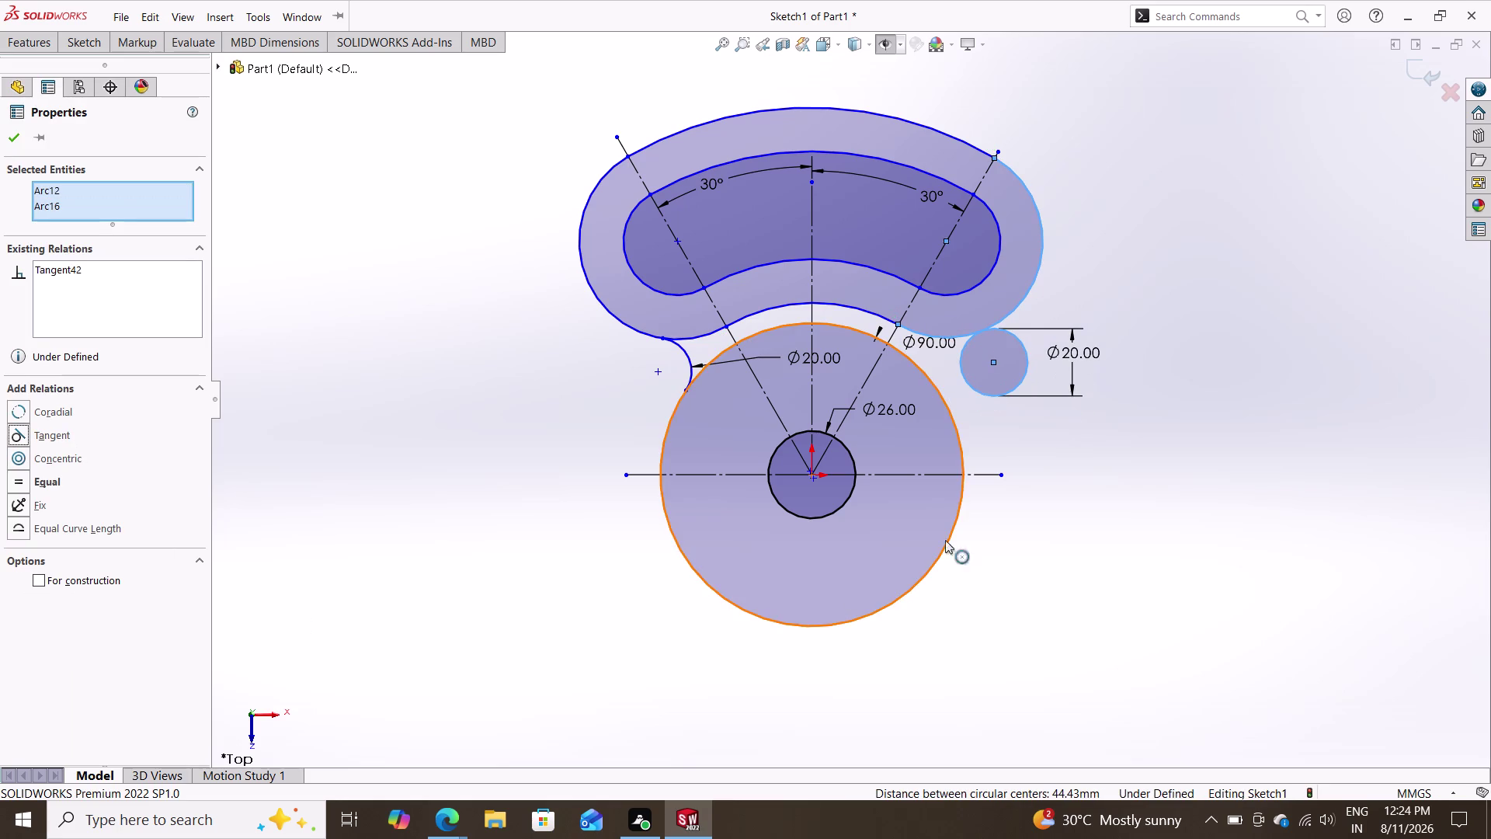
Make the right Ø20 circle tangent to the right arm's outer arc.
click(946, 408)
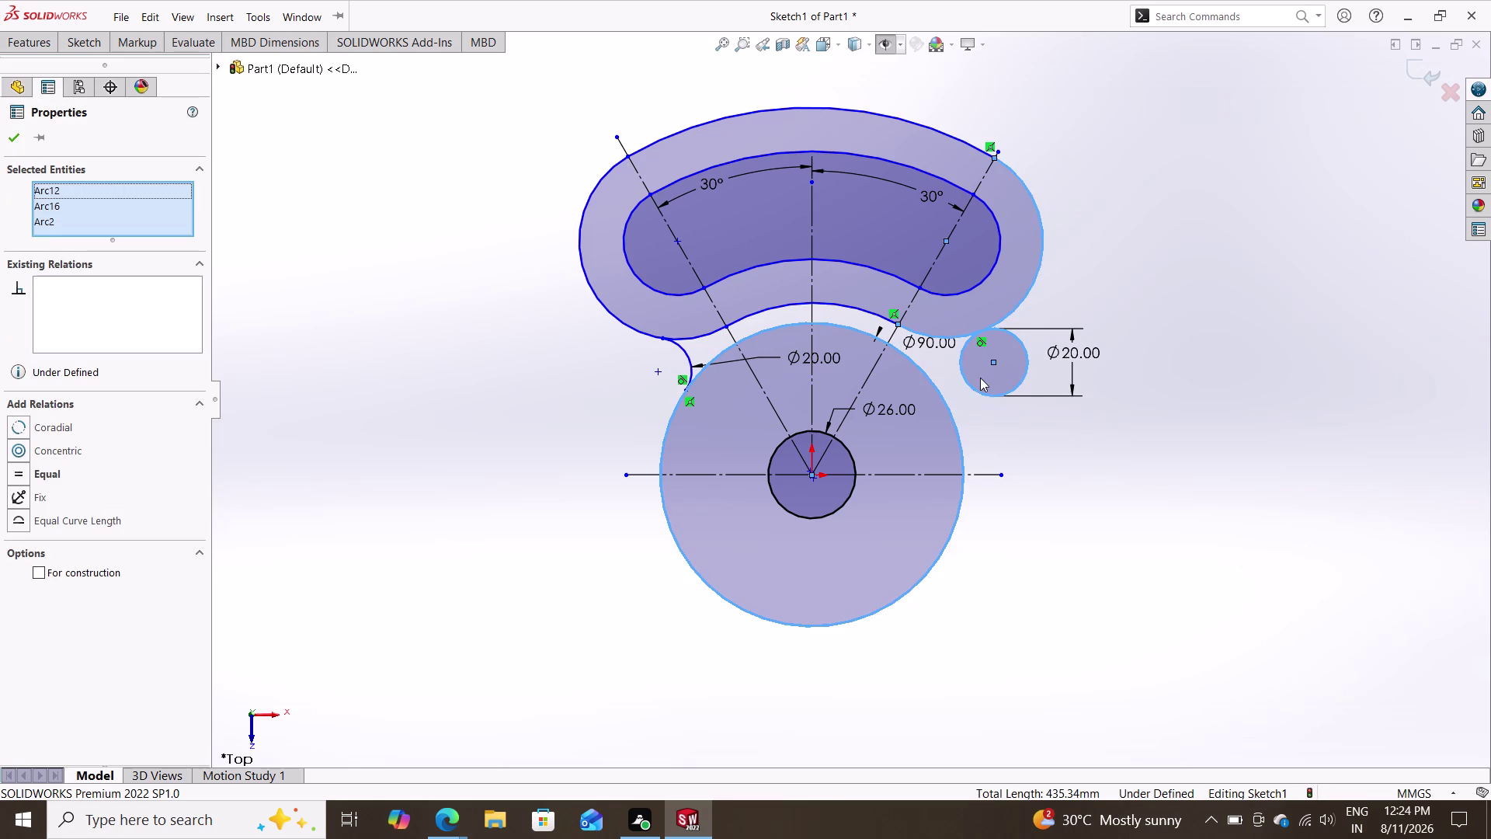
click(970, 383)
key(Escape)
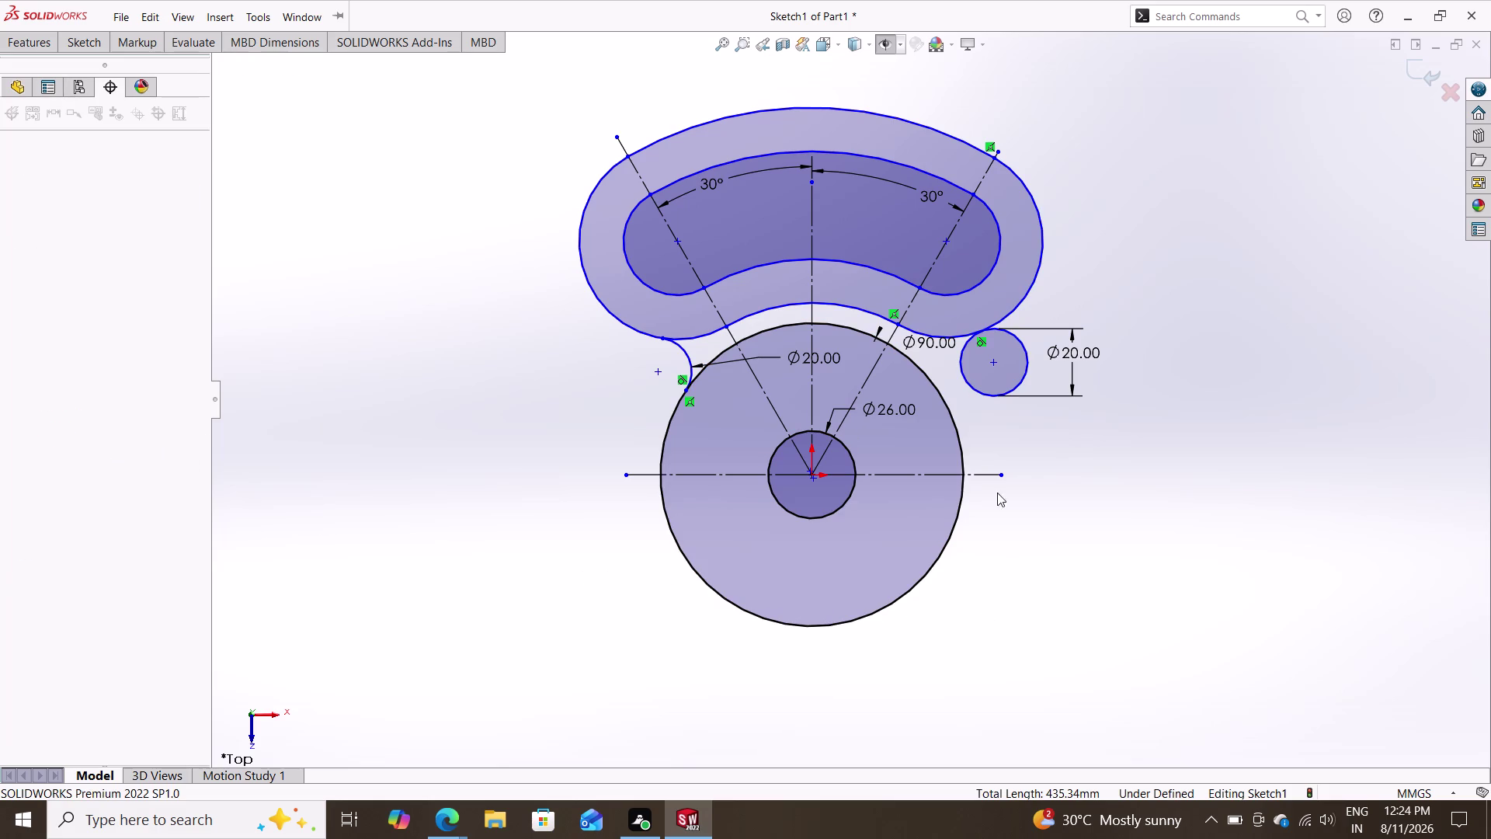
click(982, 393)
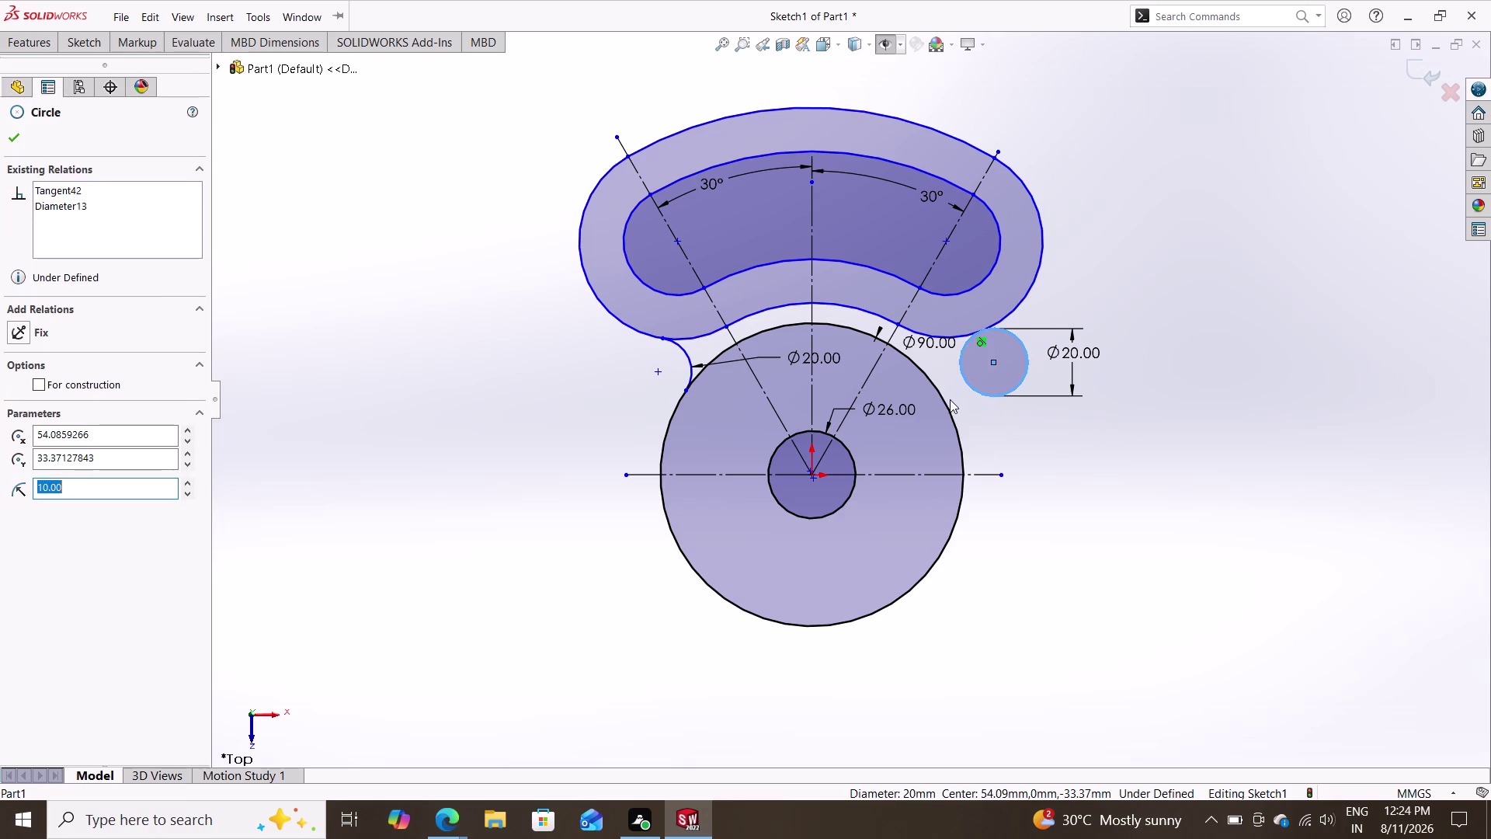
click(946, 400)
click(41, 440)
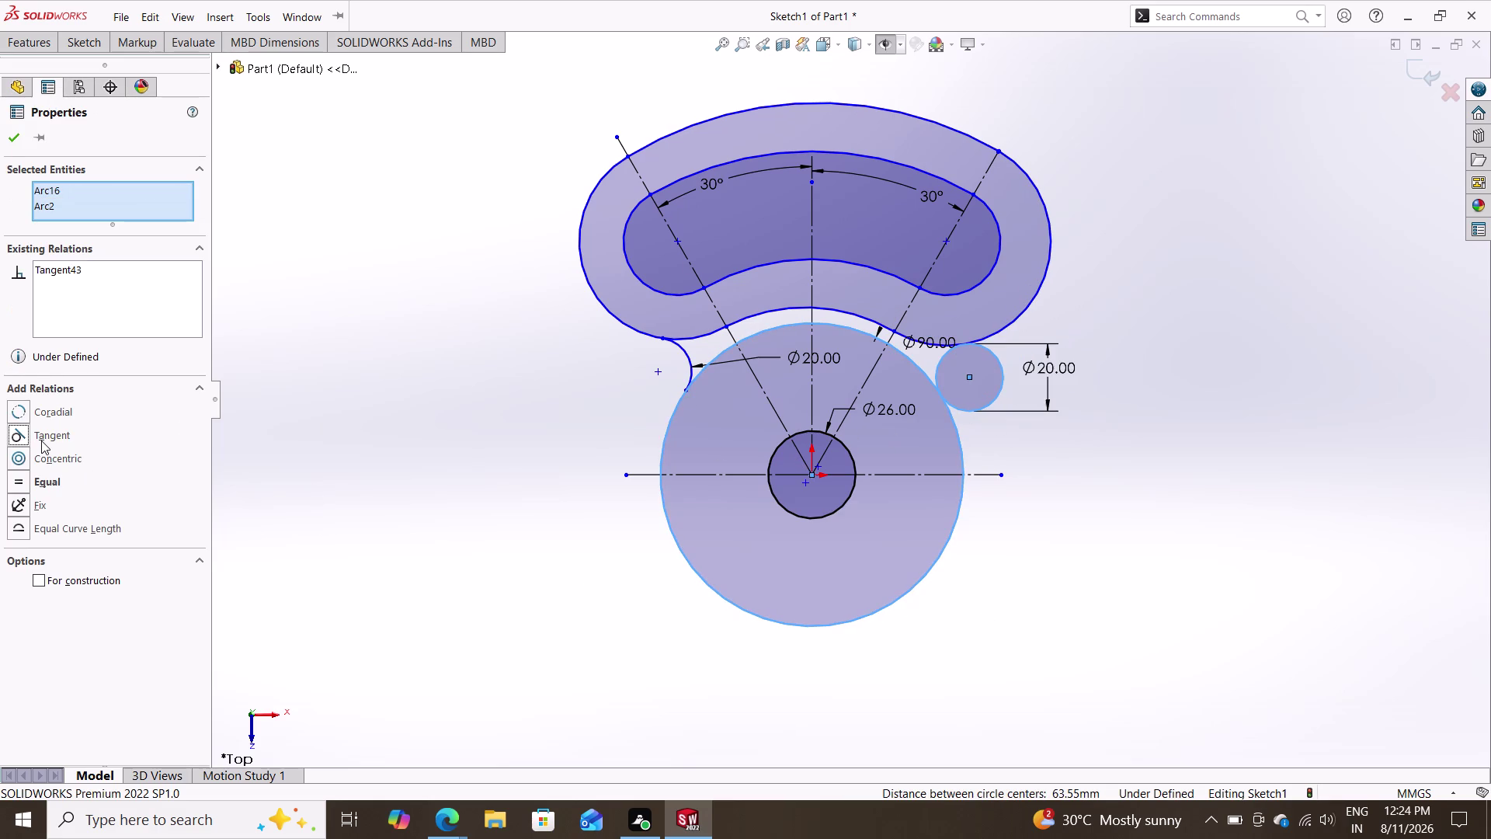
key(Escape)
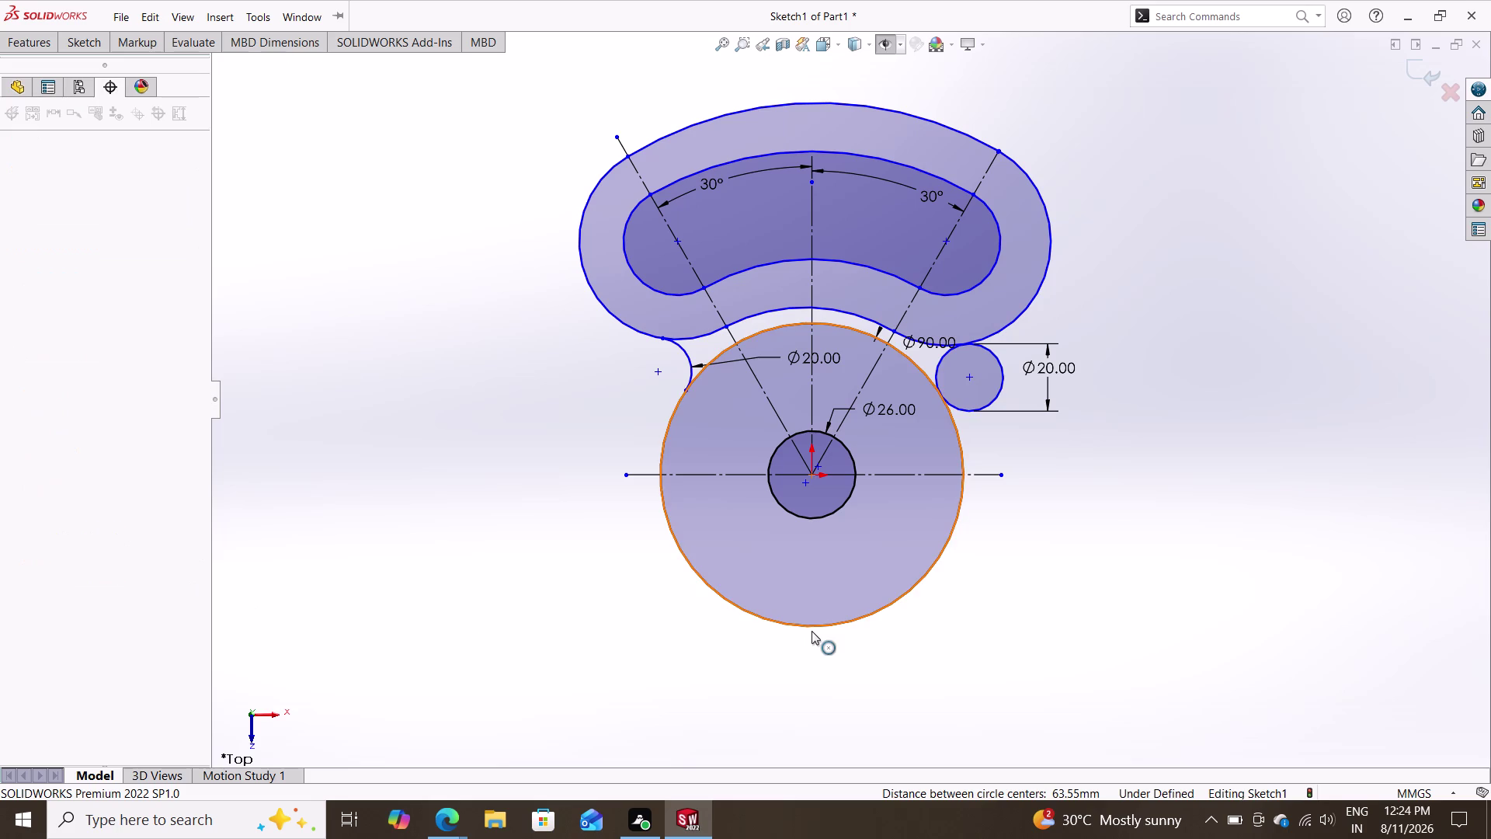
click(72, 41)
click(288, 66)
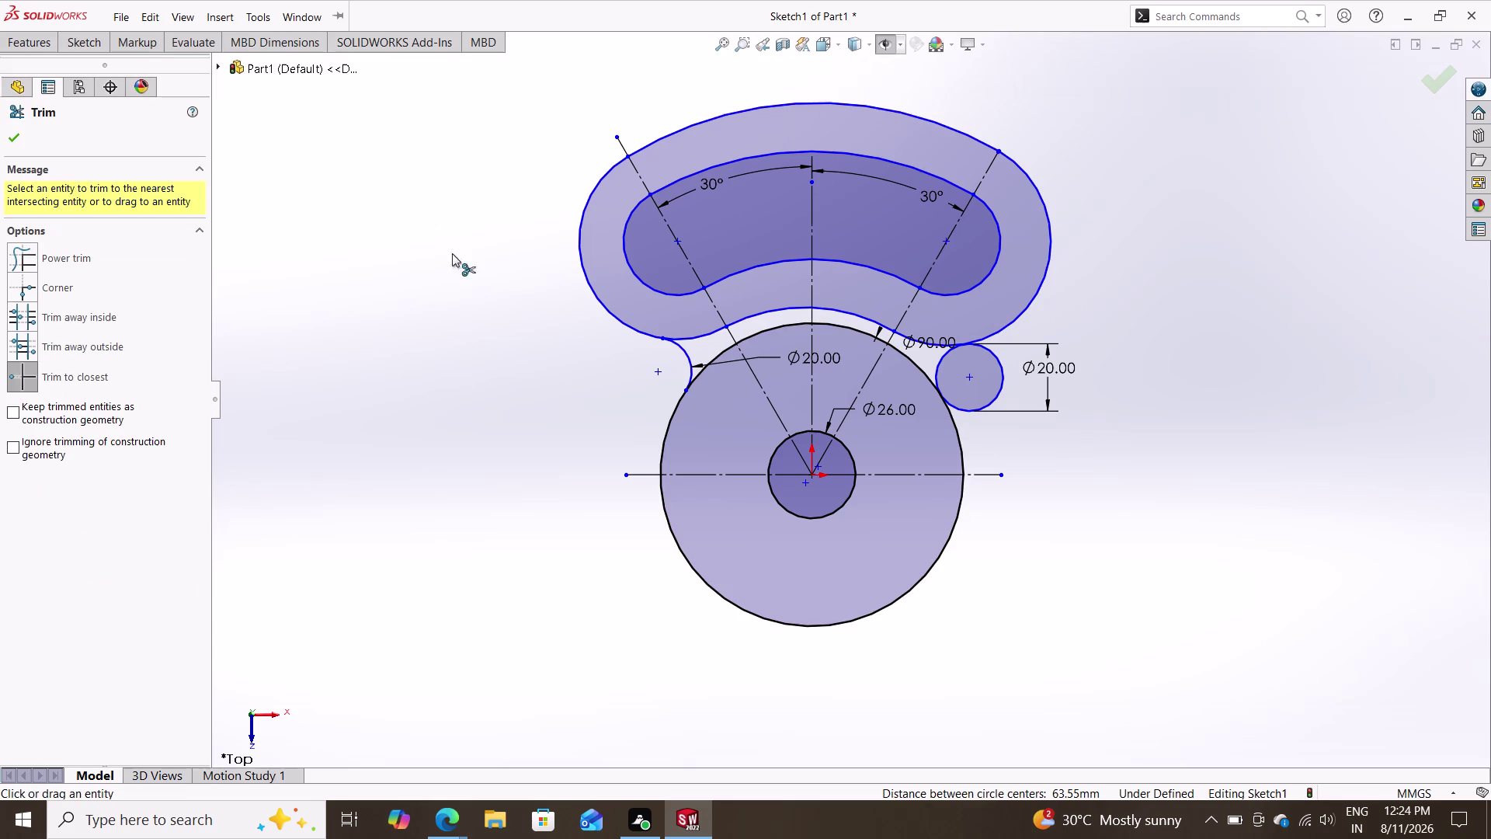
Trim away the outer part of the right Ø20 circle.
click(1013, 369)
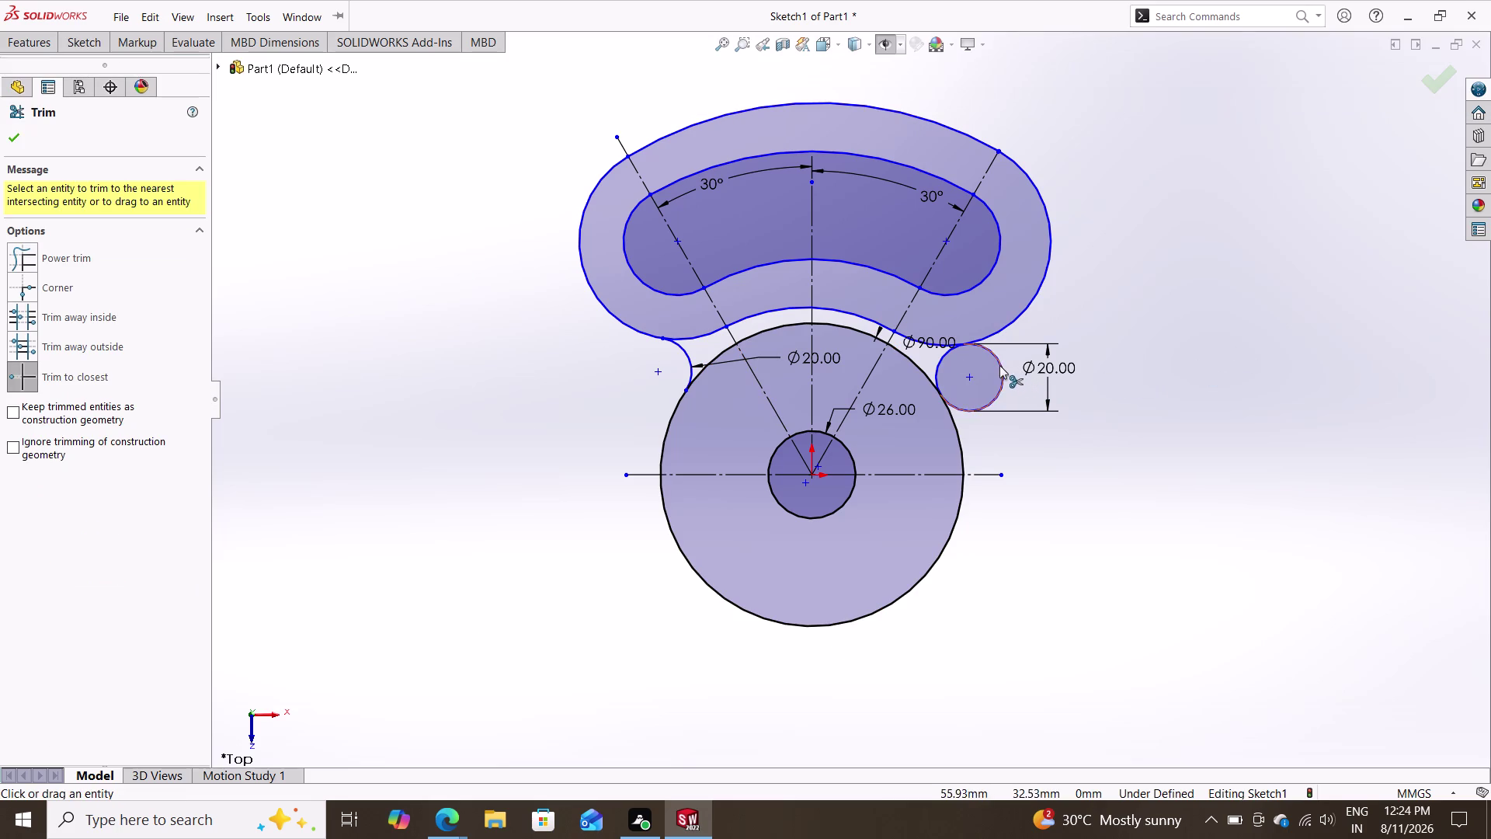
double_click(999, 365)
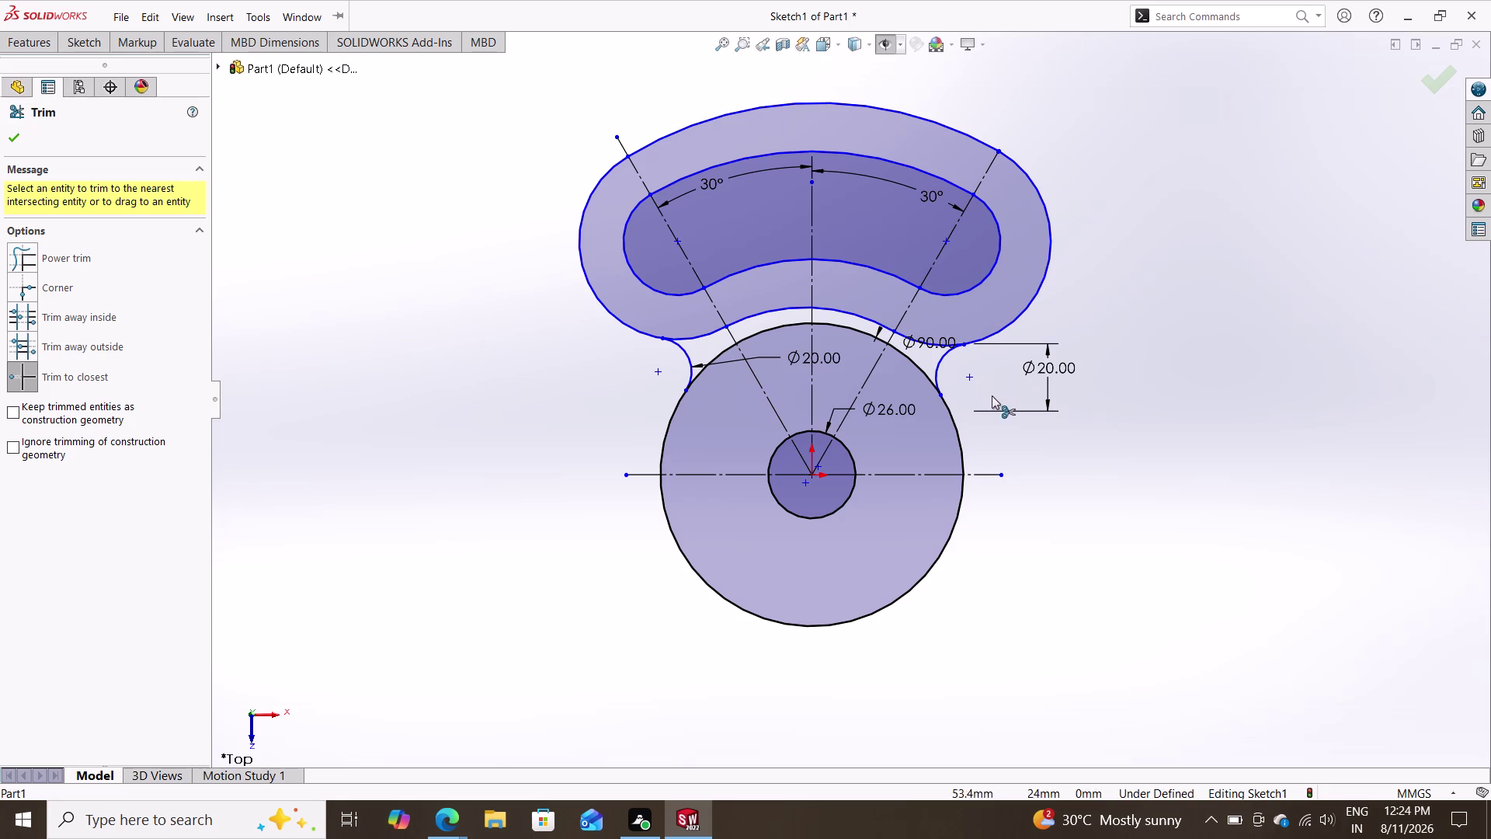
key(Escape)
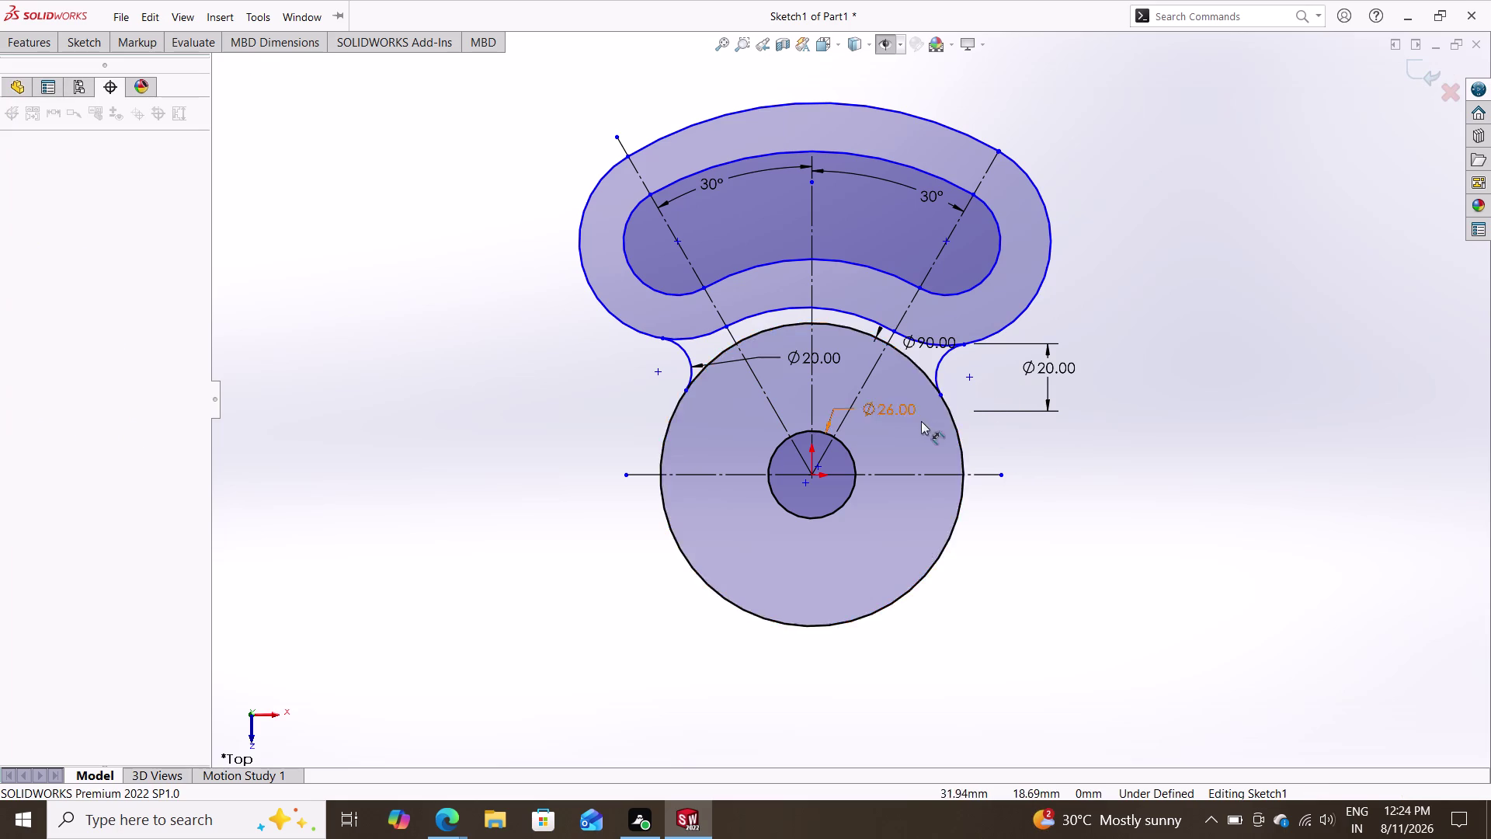
Trim the hub circle segments under the arm and move the Ø90 dimension right of the hub.
click(81, 53)
click(88, 43)
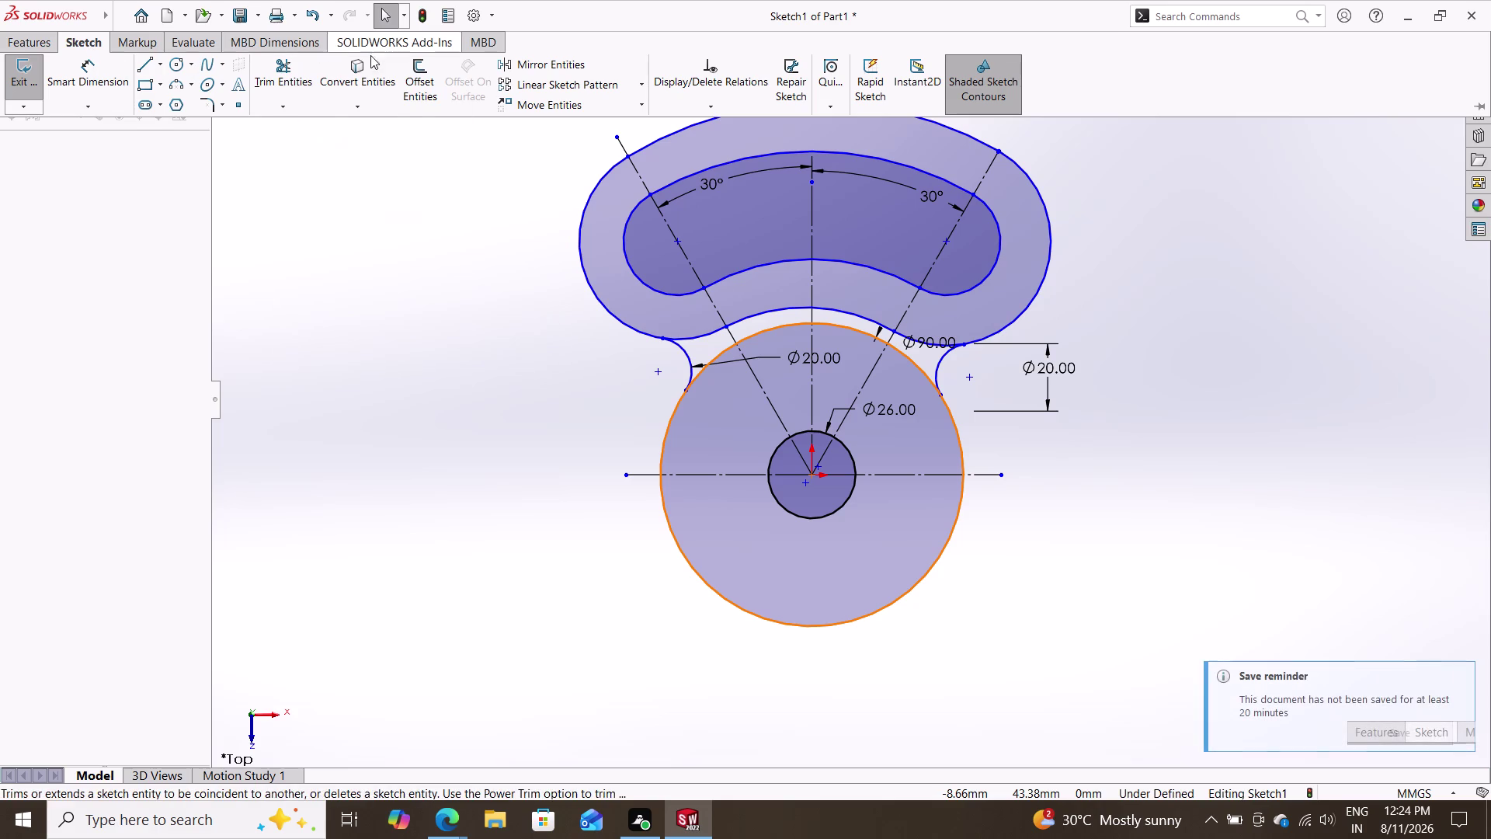
click(298, 82)
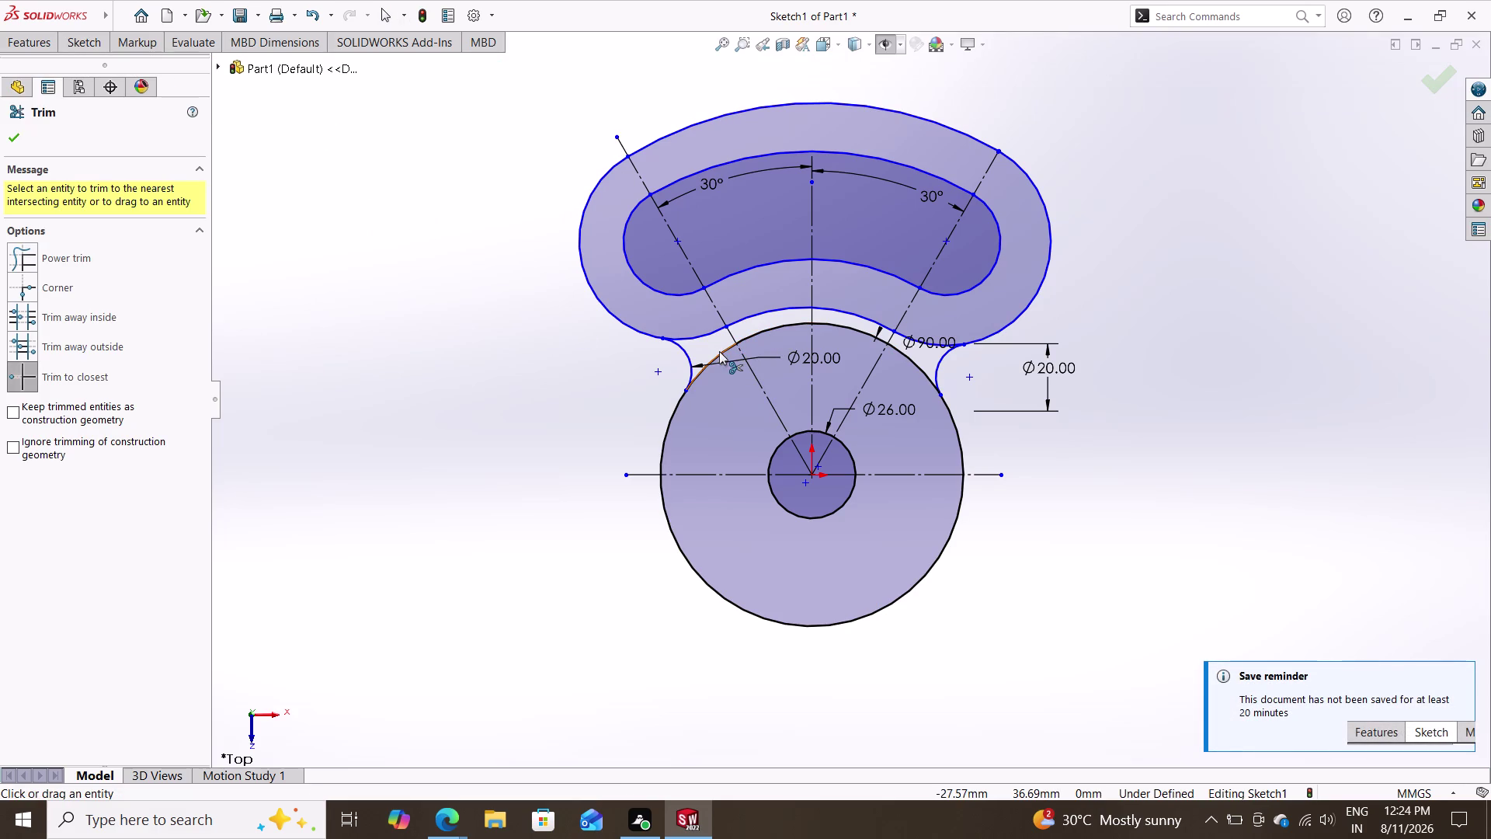
click(719, 351)
click(779, 329)
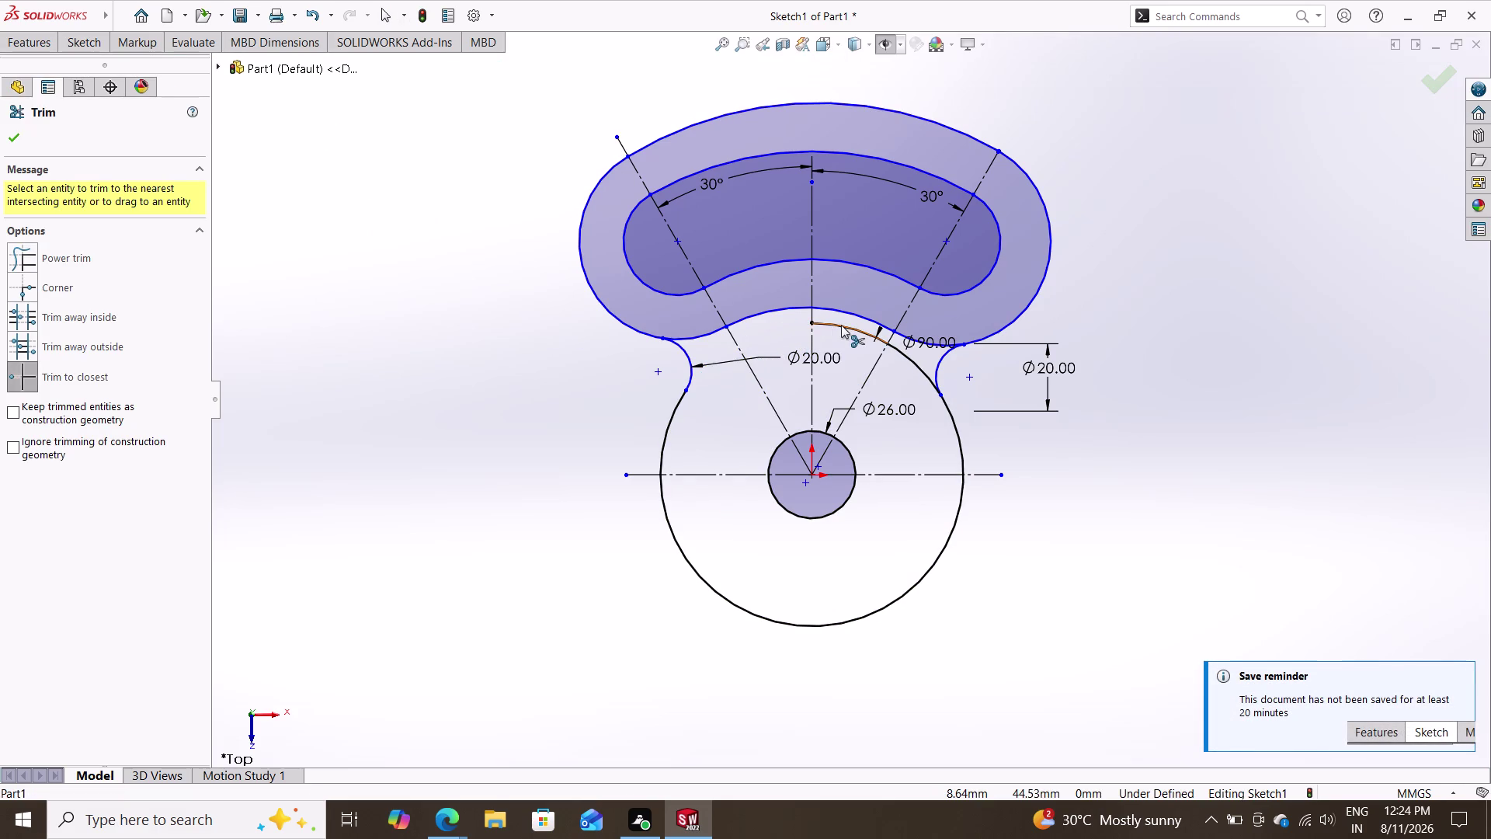
click(841, 324)
click(903, 355)
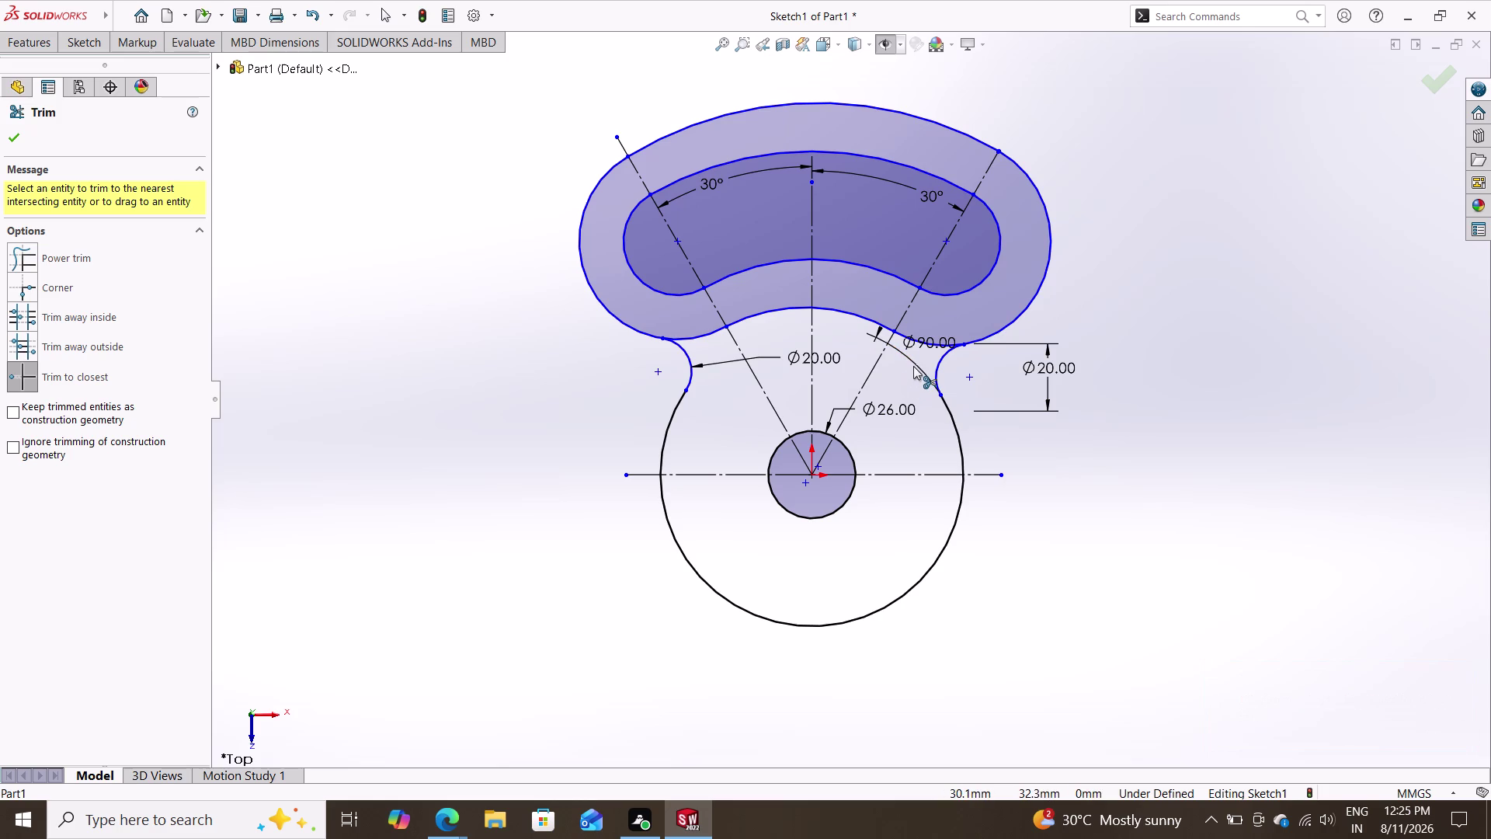
key(Escape)
drag(877, 333, 970, 387)
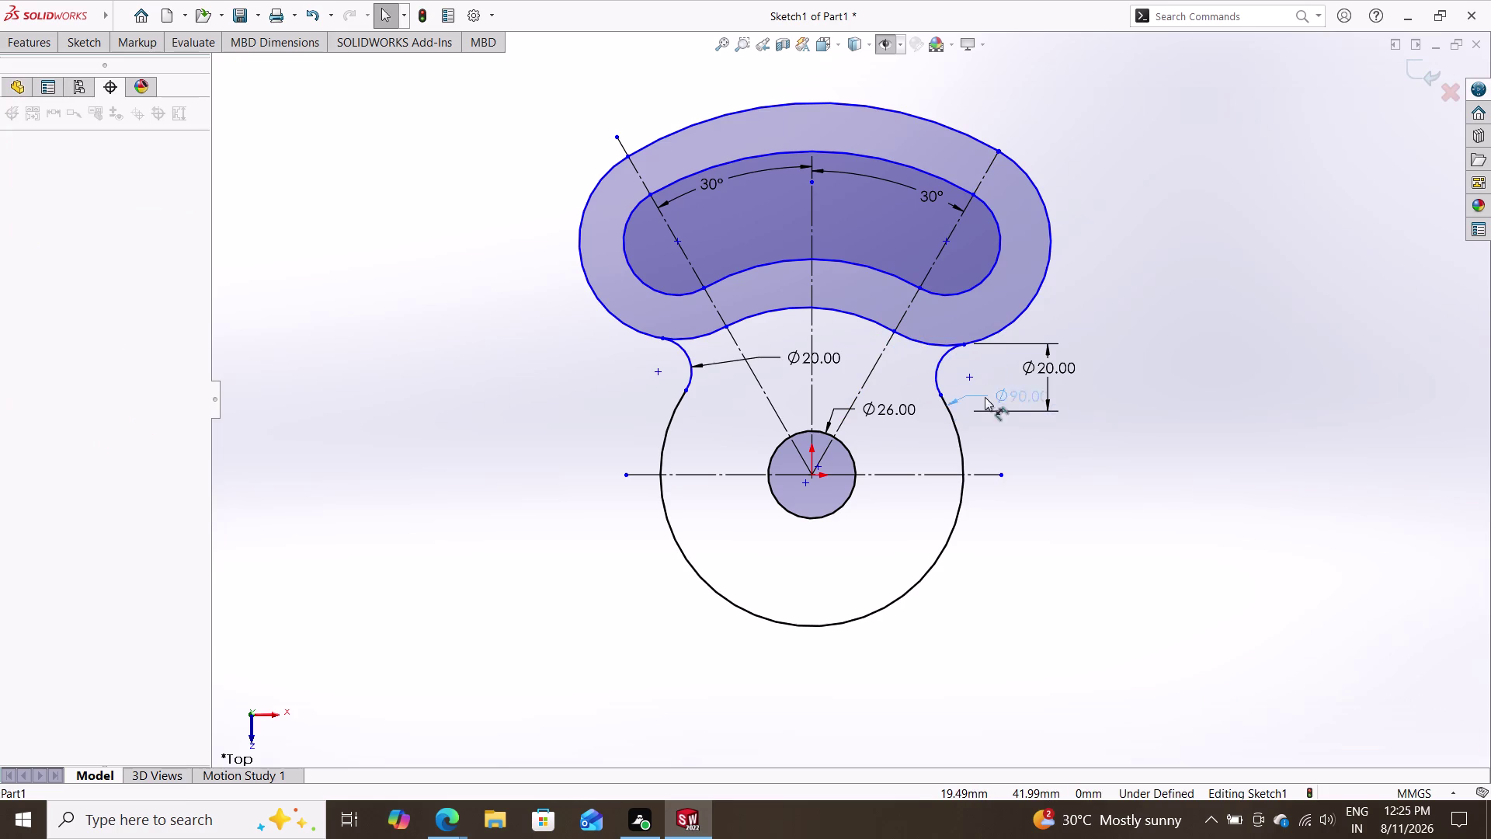
drag(969, 387, 1026, 434)
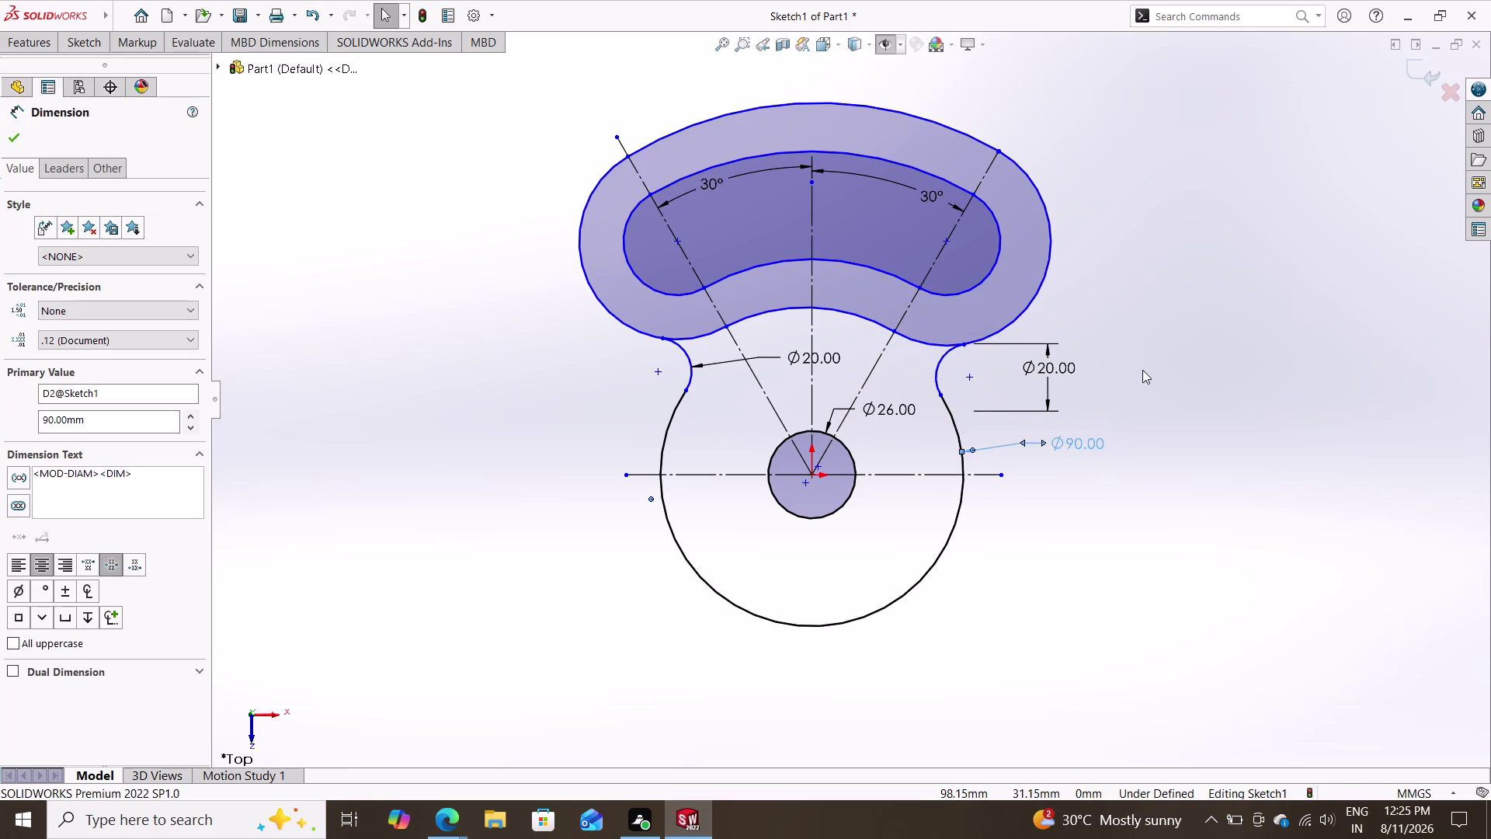
Finish editing the Ø90 hub dimension and expand the Sketch ribbon tools.
key(Escape)
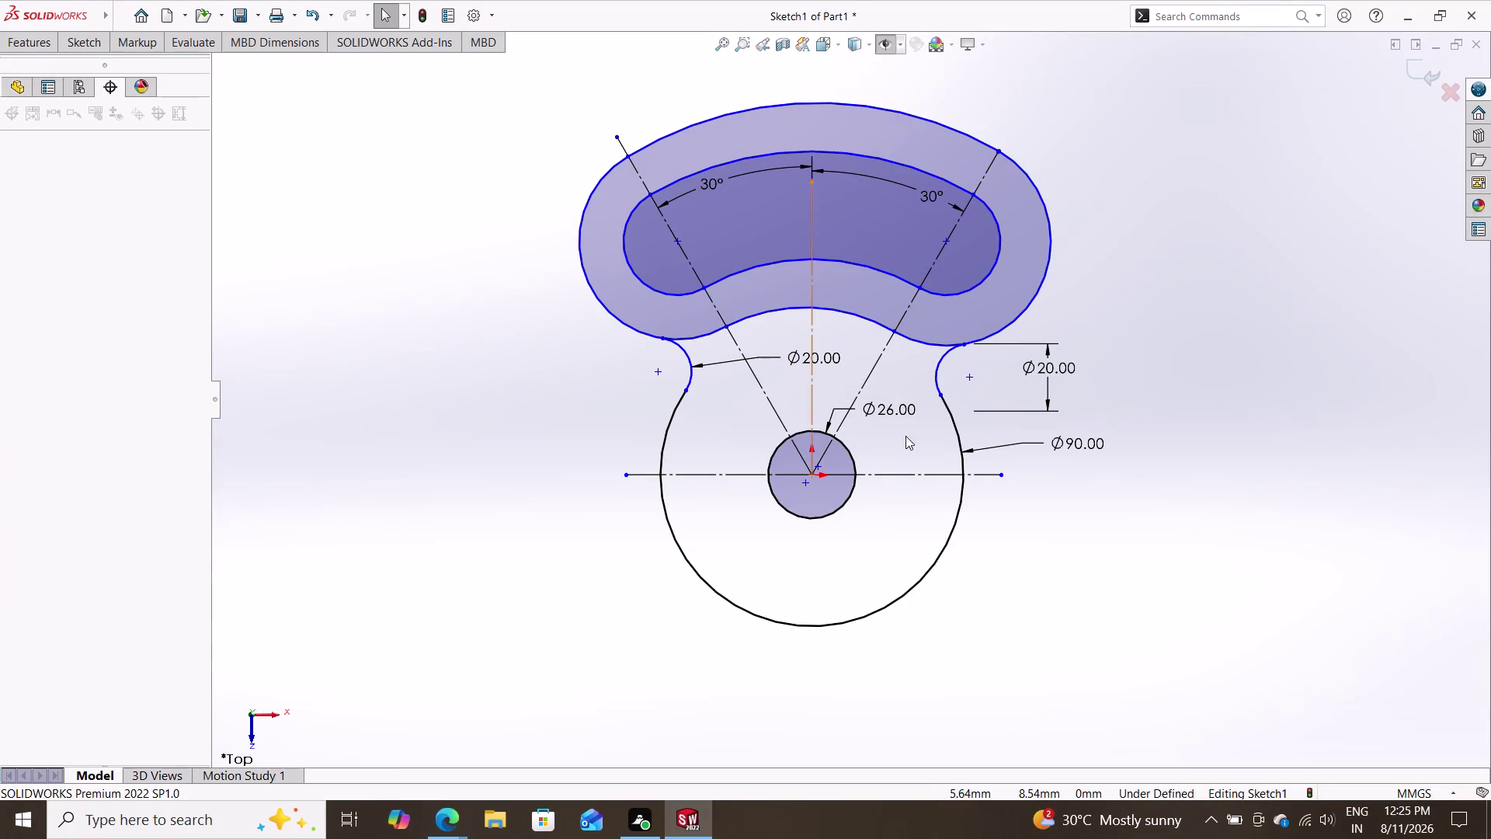
click(69, 30)
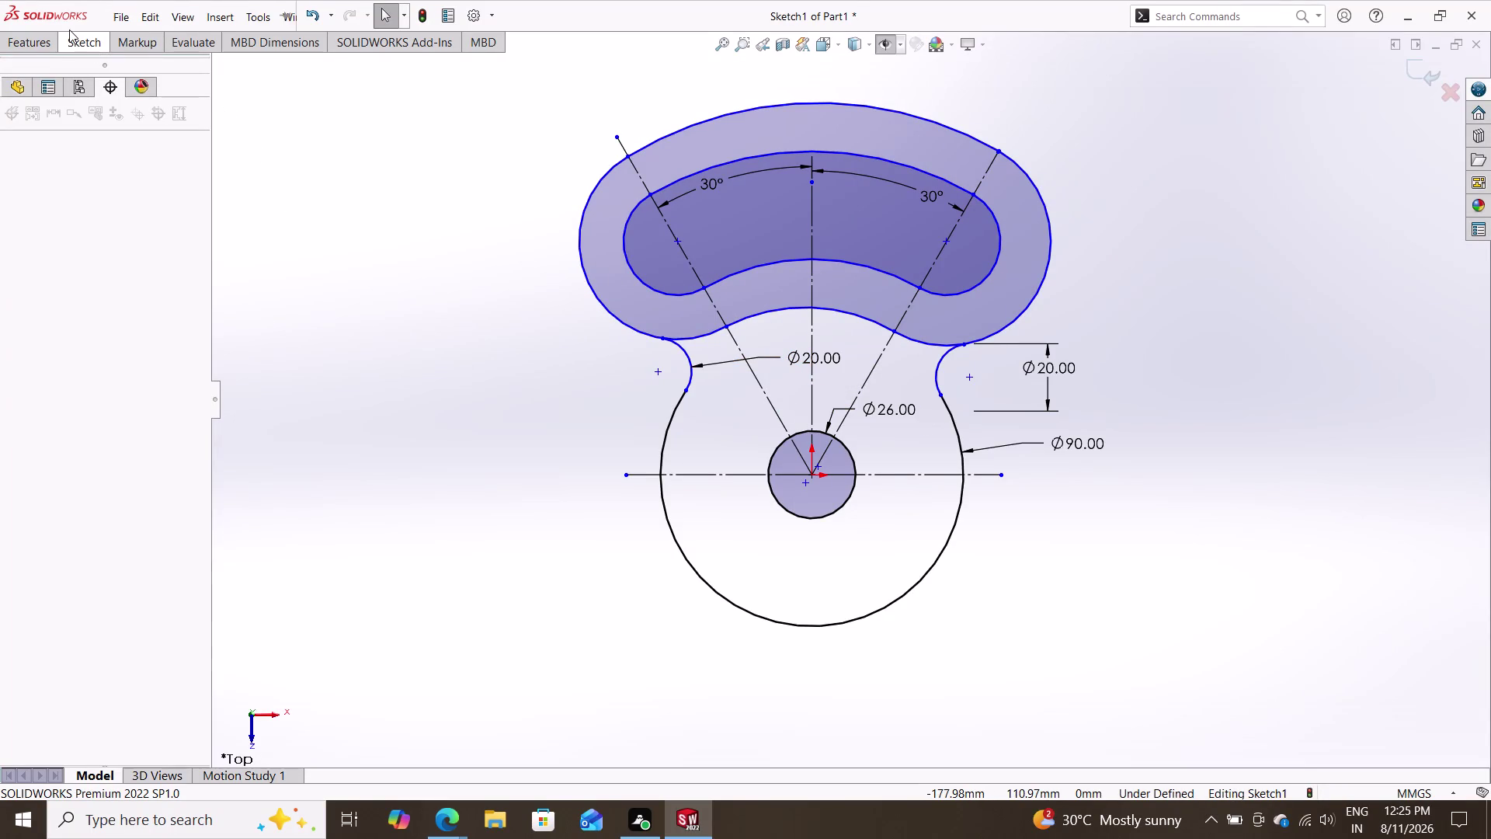
click(81, 44)
click(532, 65)
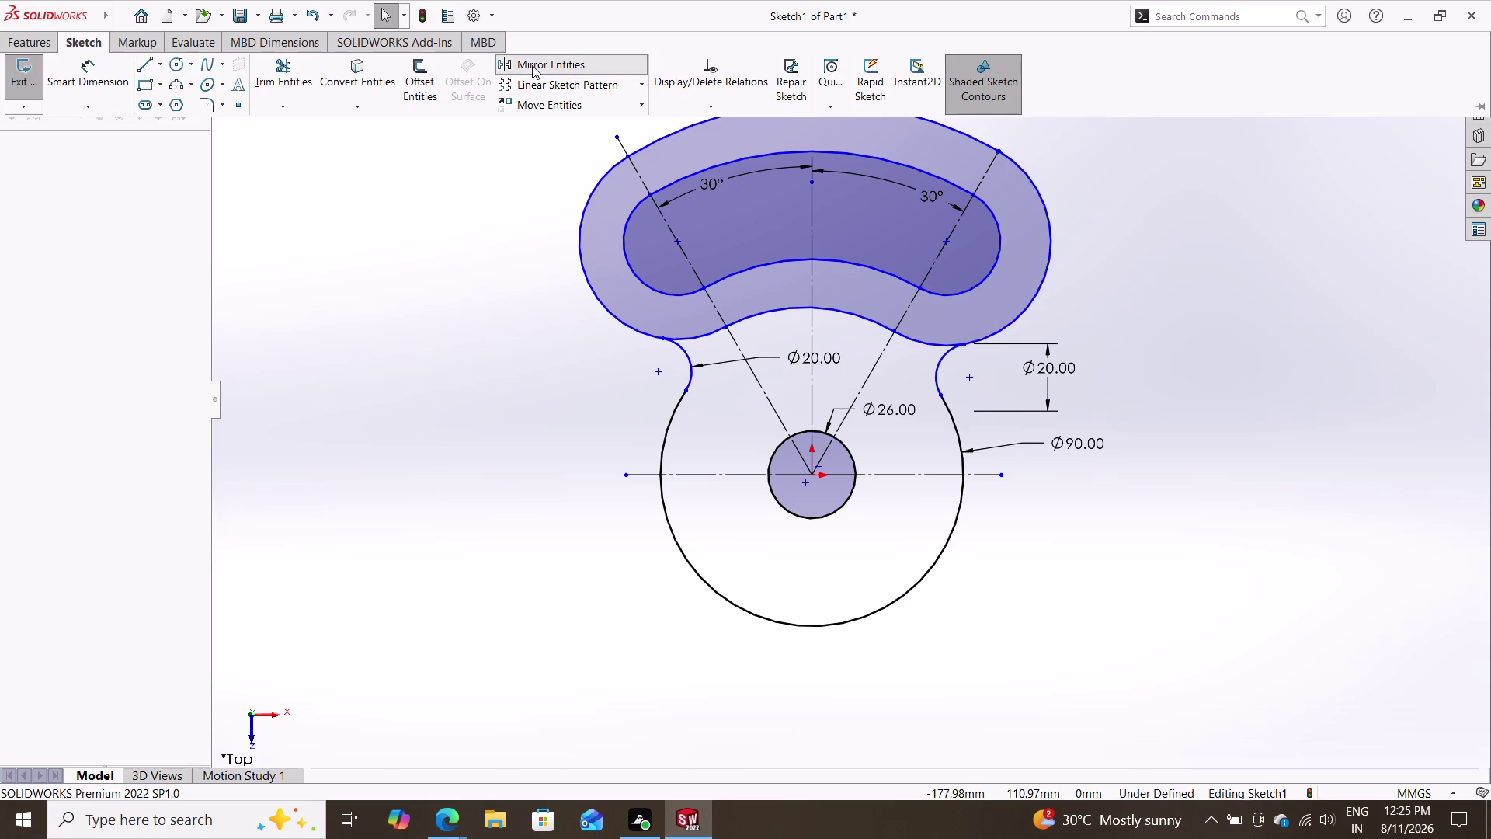
Start Mirror Entities and select the top arm's arcs, slot arcs and both side fillets.
double_click(625, 322)
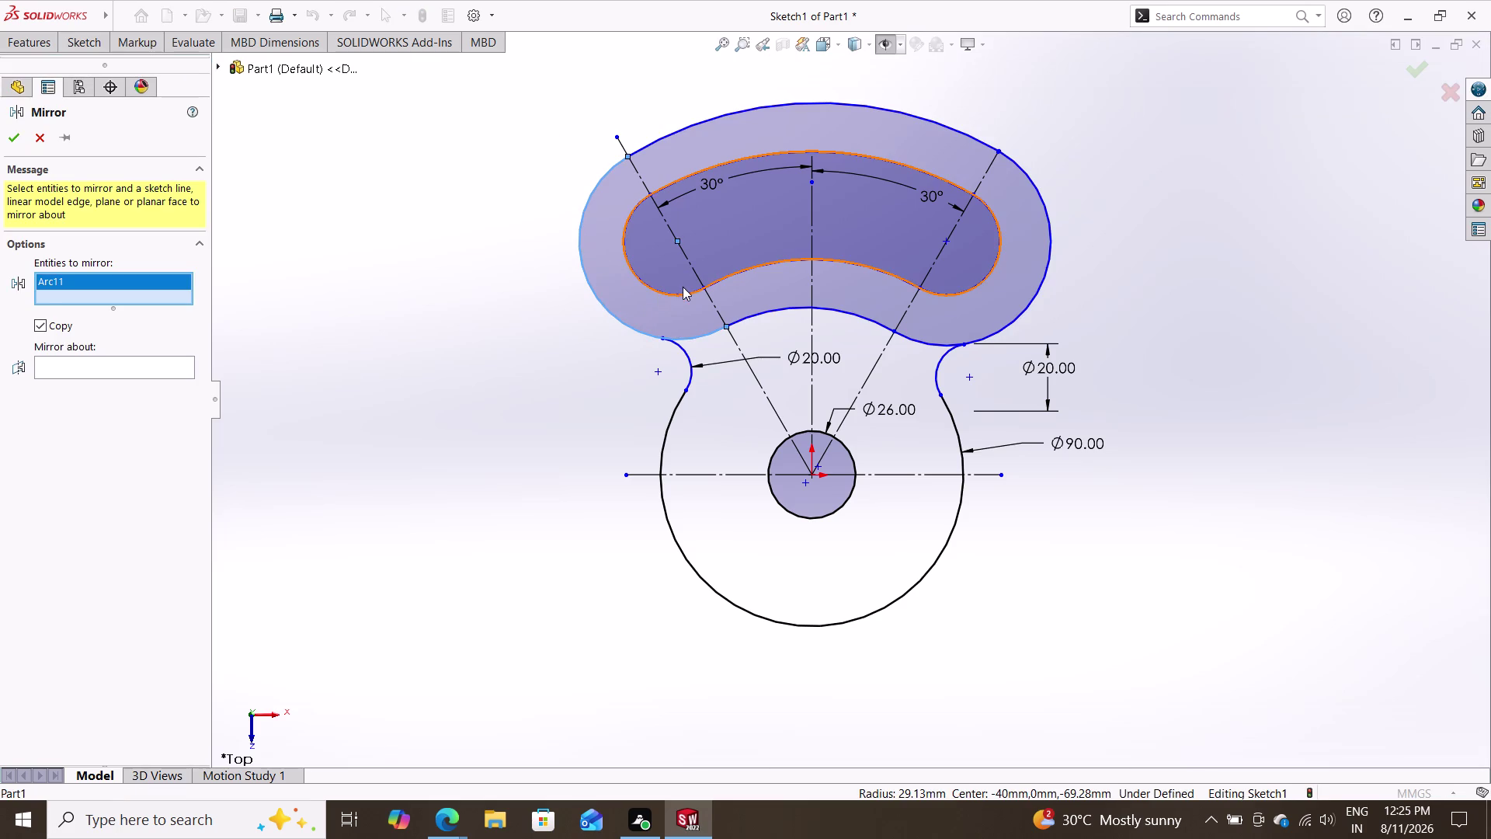
click(677, 294)
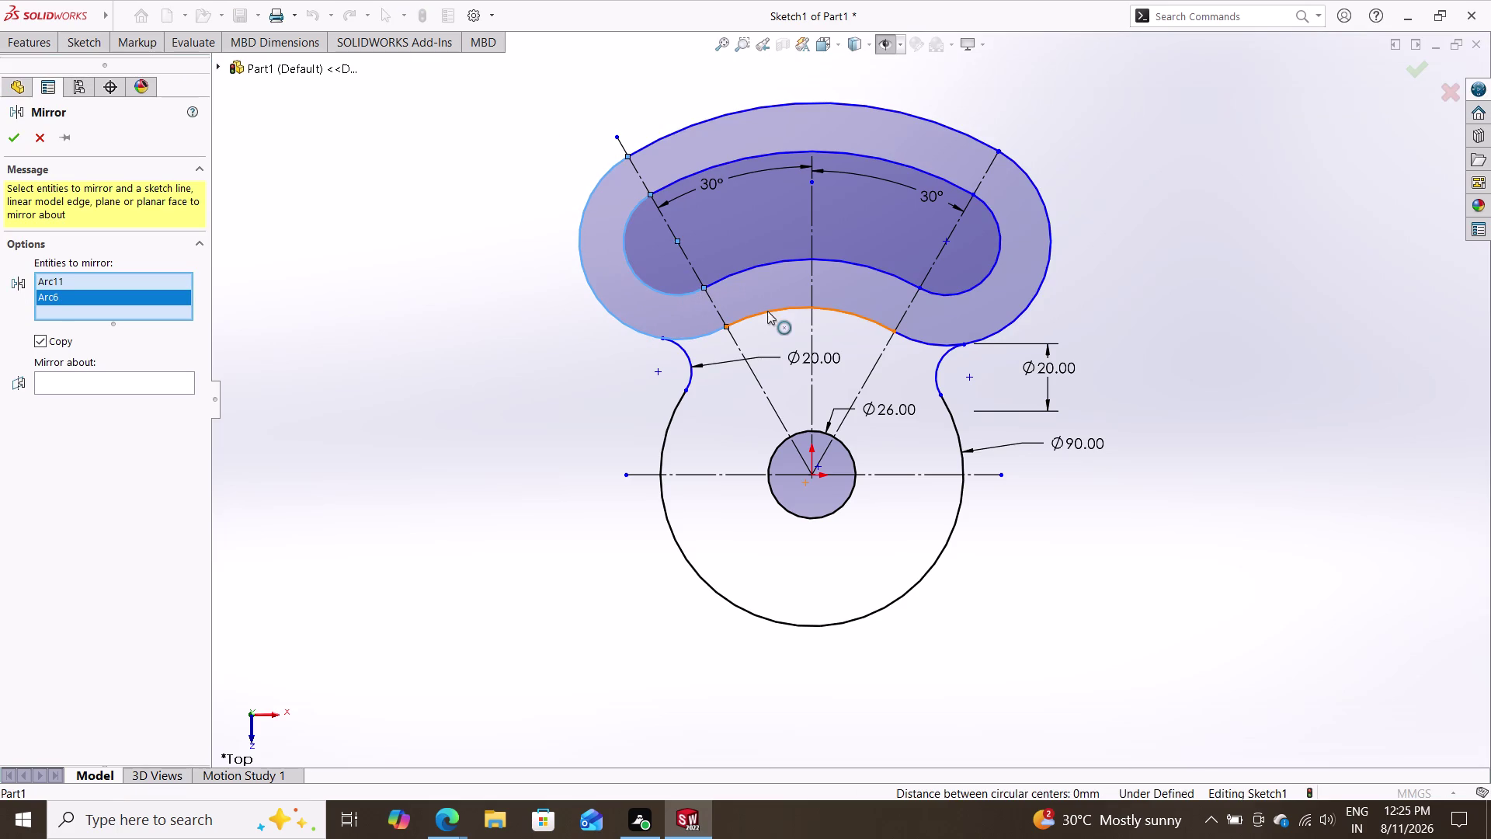
click(767, 310)
click(756, 264)
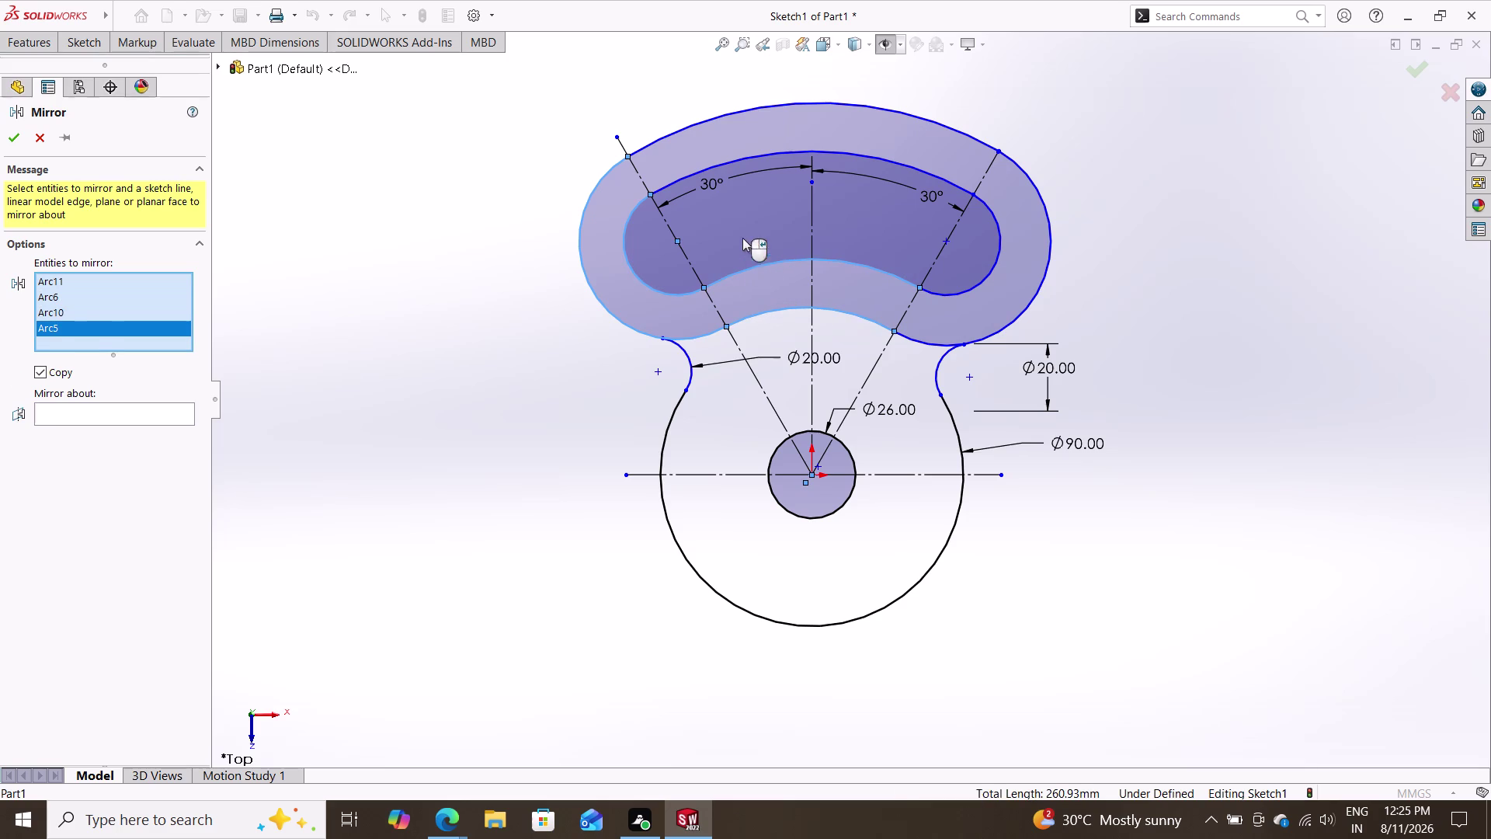
click(733, 158)
click(736, 110)
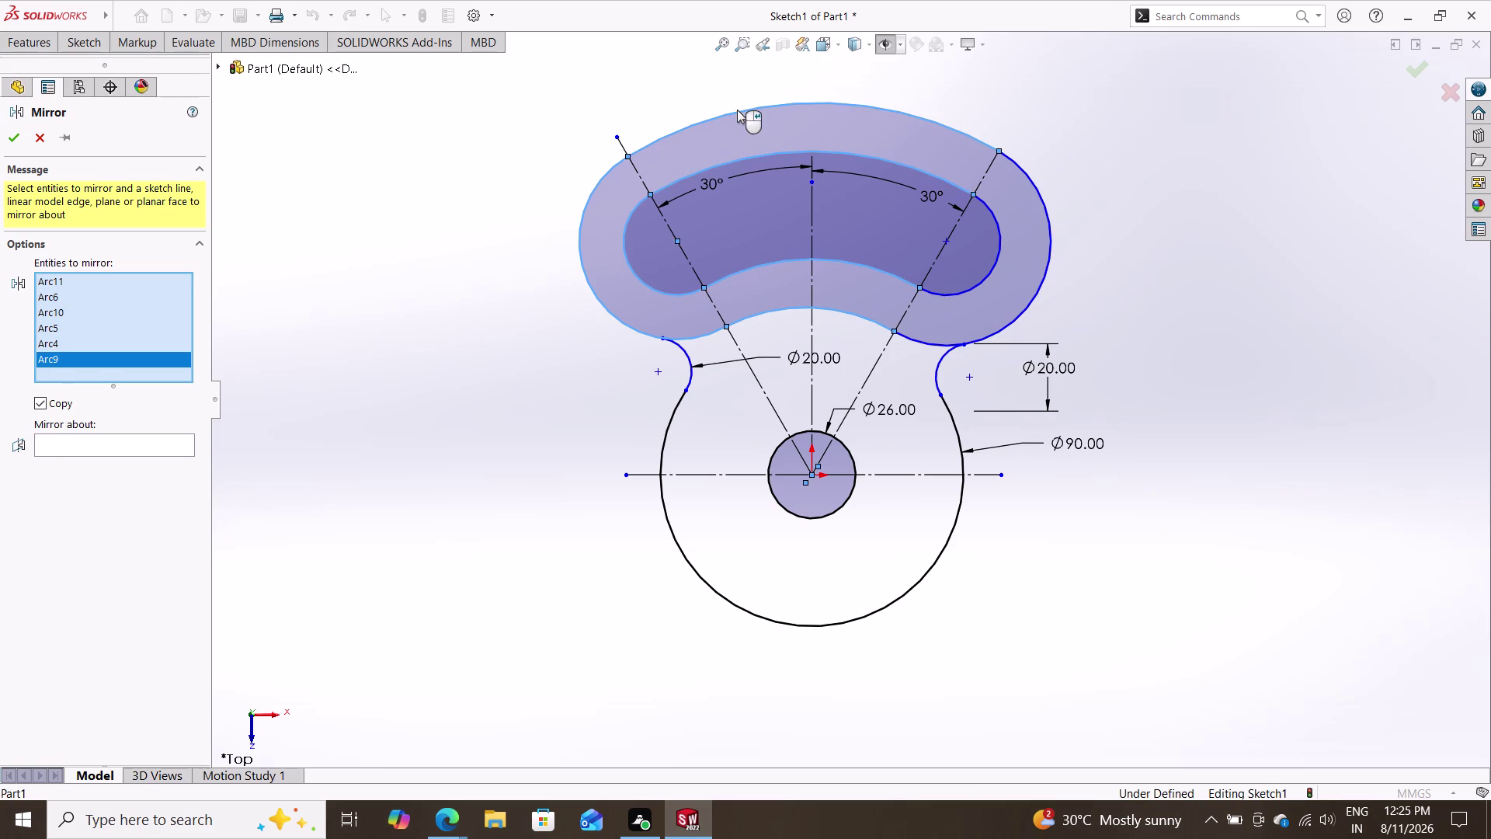
click(1042, 194)
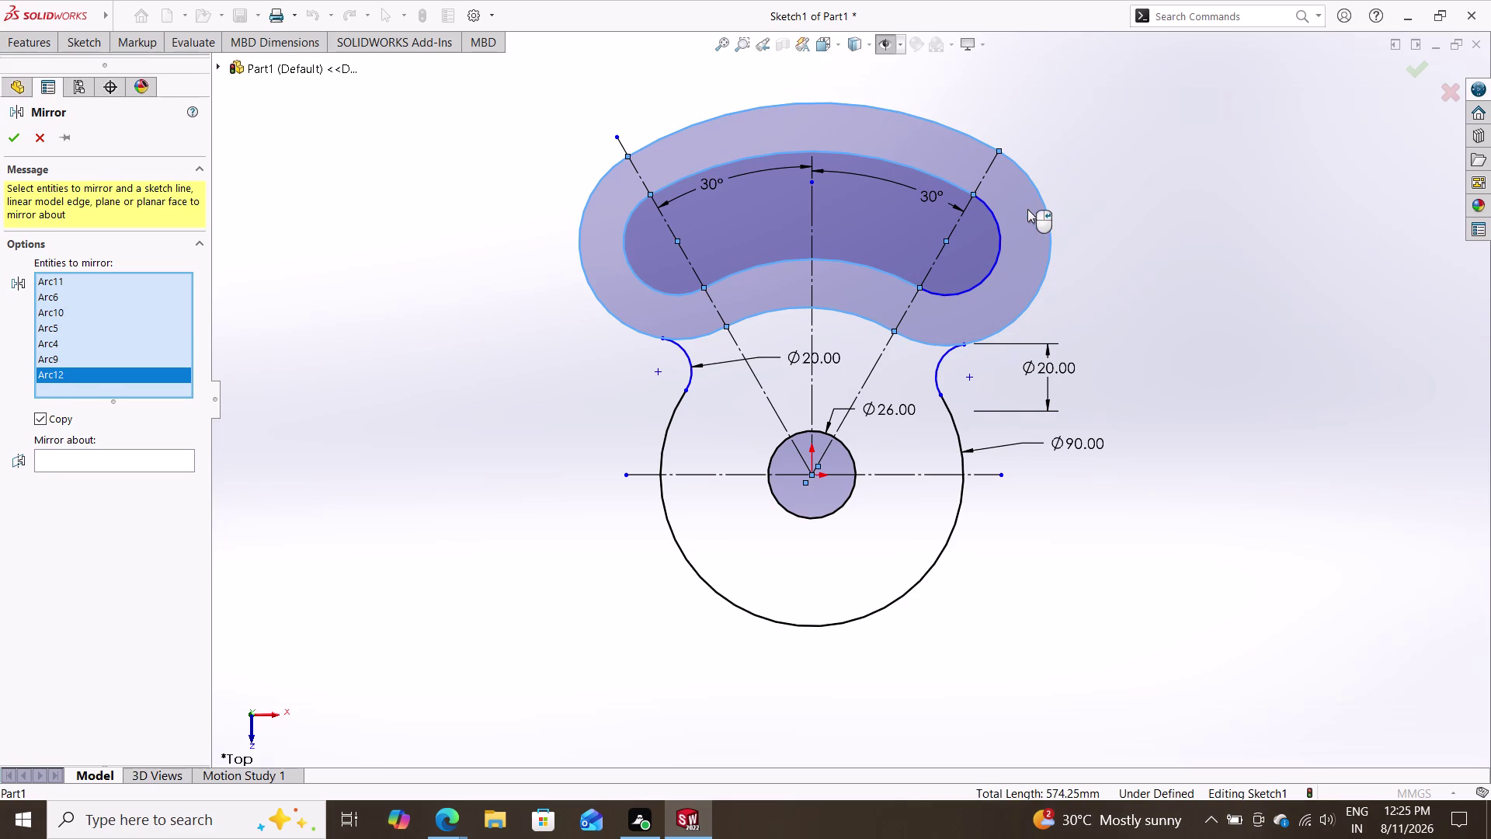
click(993, 226)
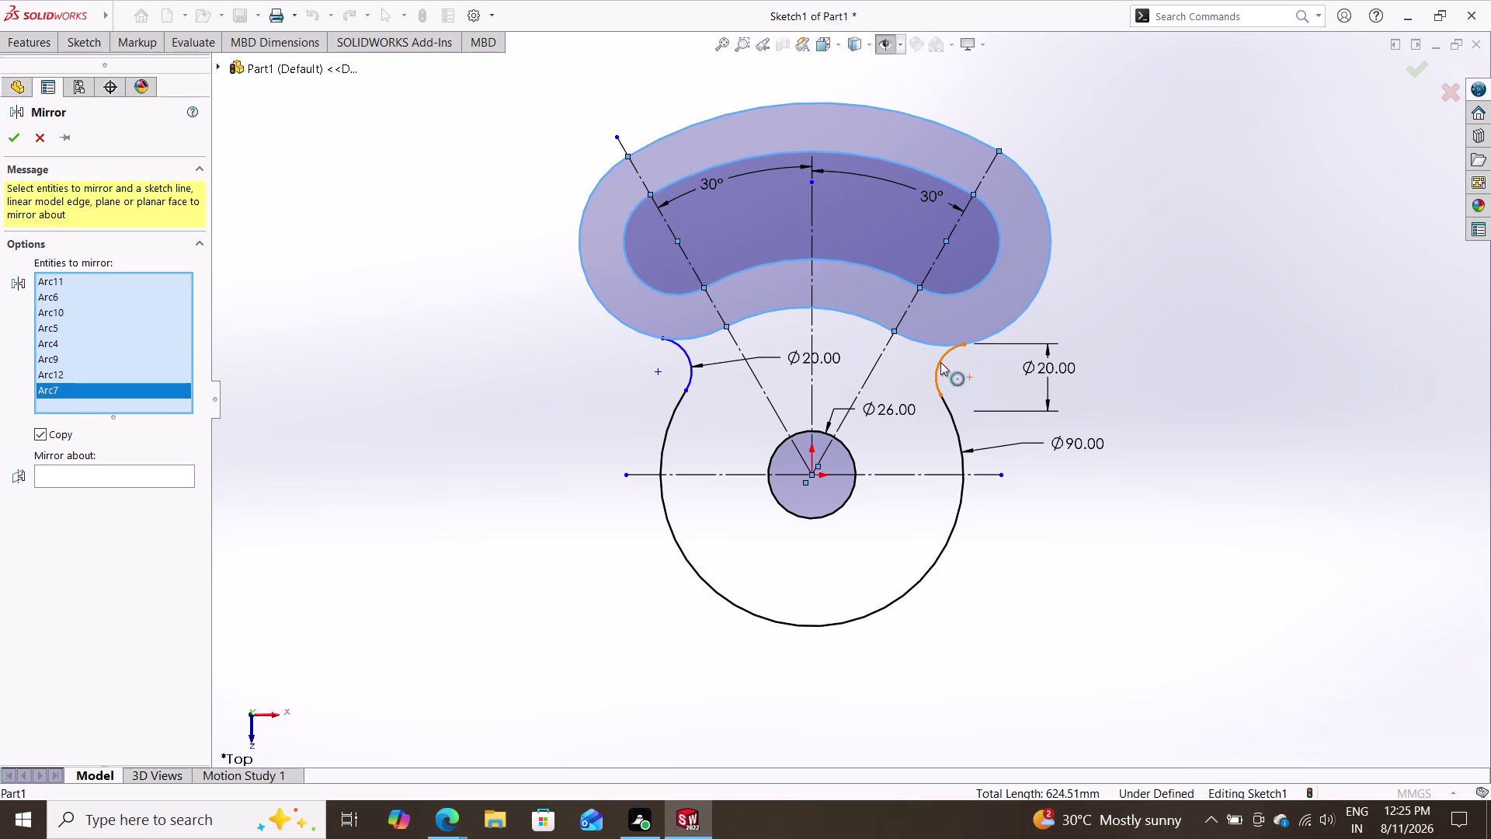
click(940, 360)
click(685, 370)
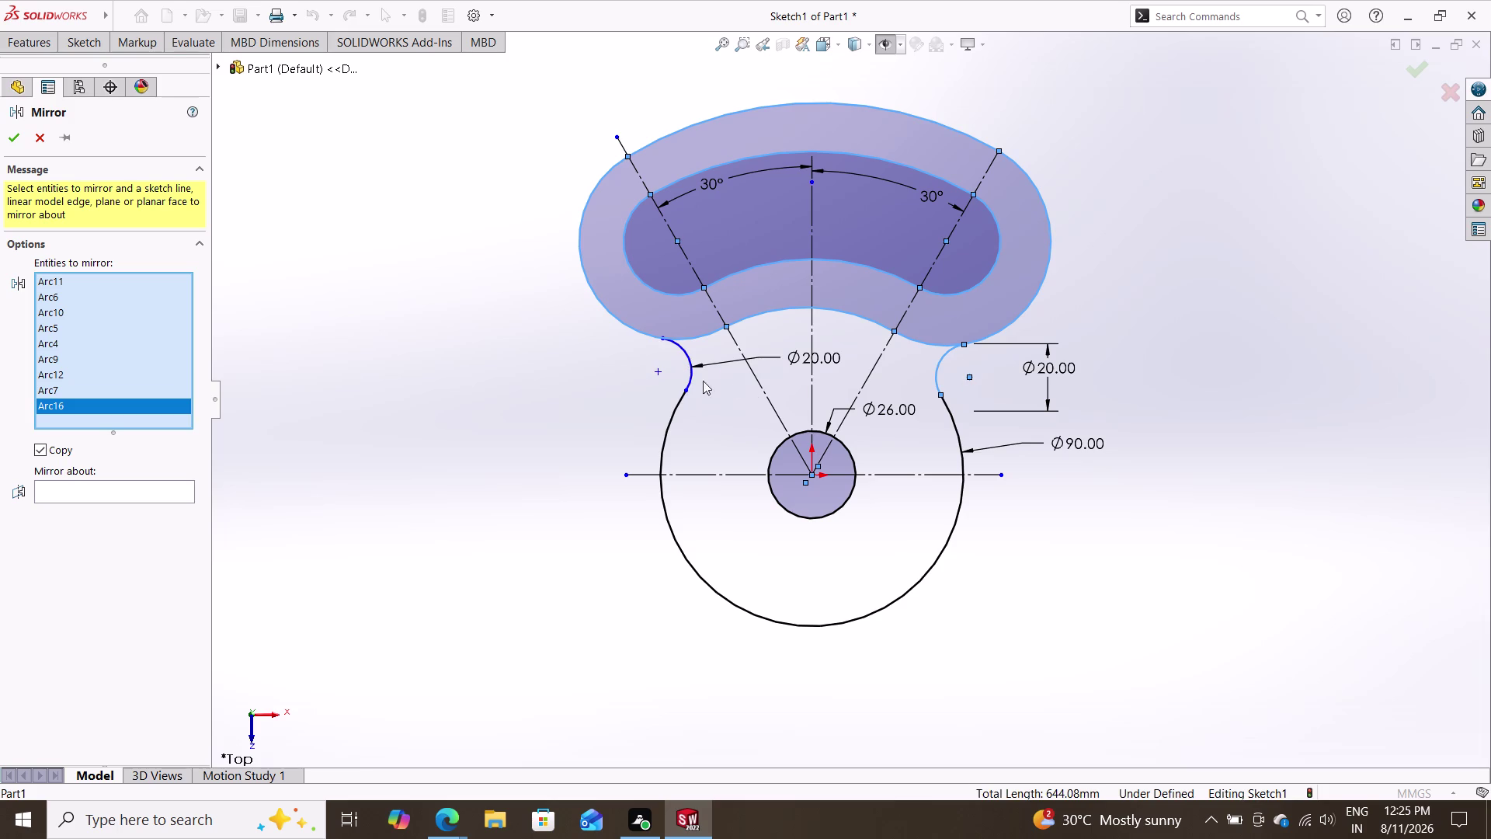
click(694, 363)
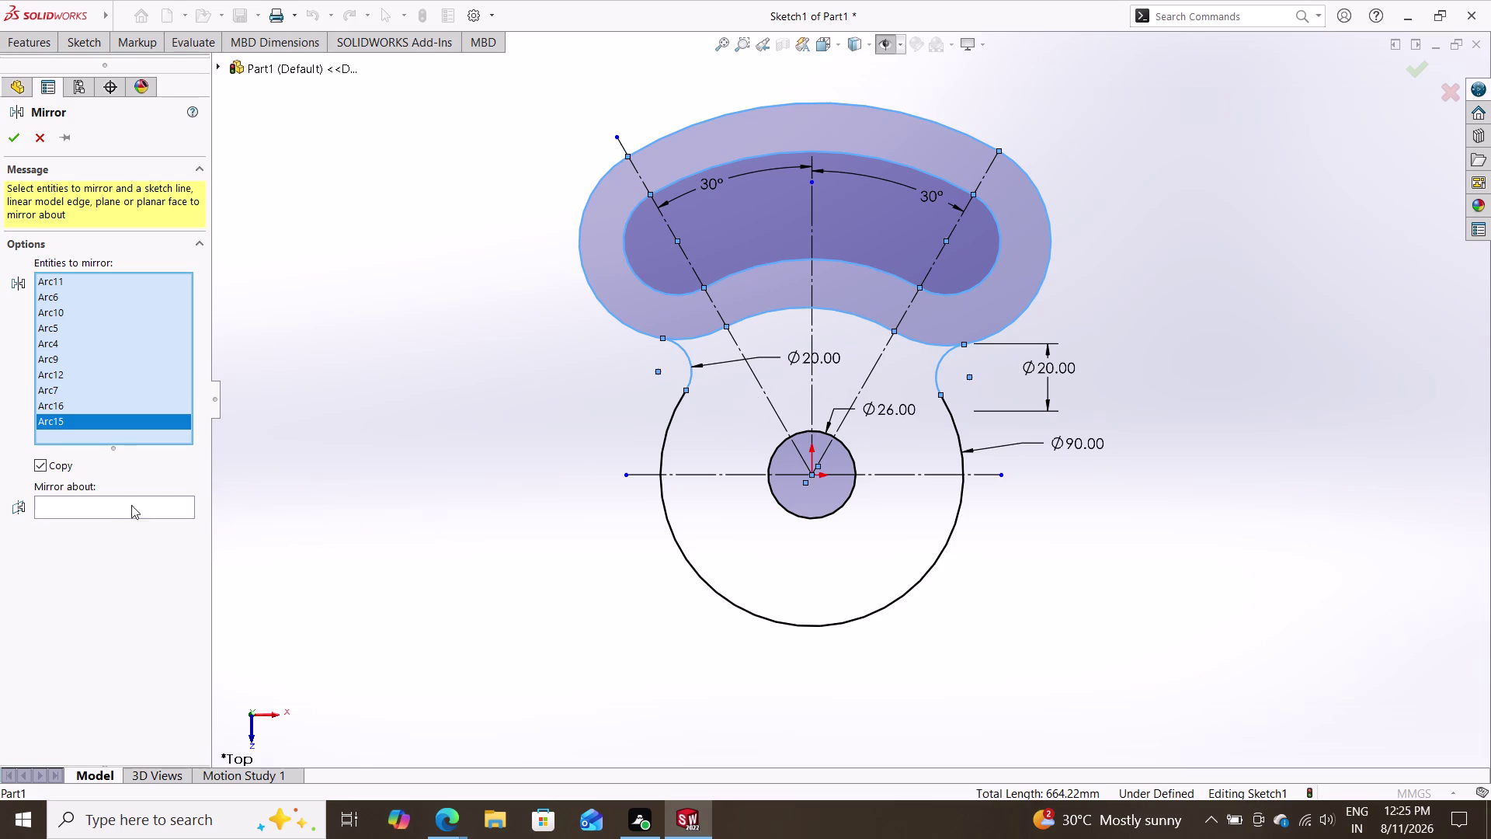
Activate the Mirror about box and try picking a mirror line at the hub.
click(111, 509)
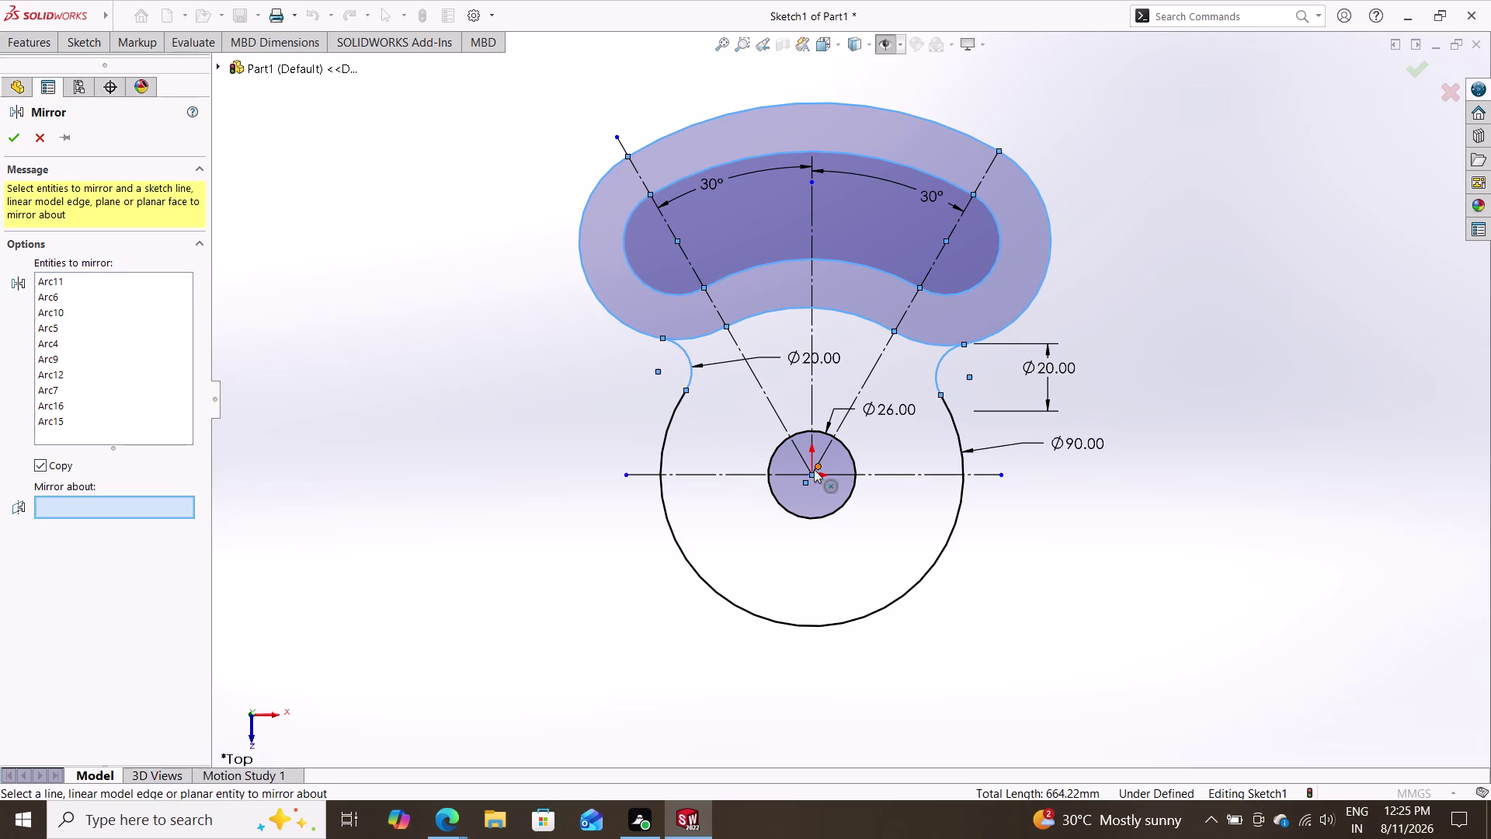
click(809, 472)
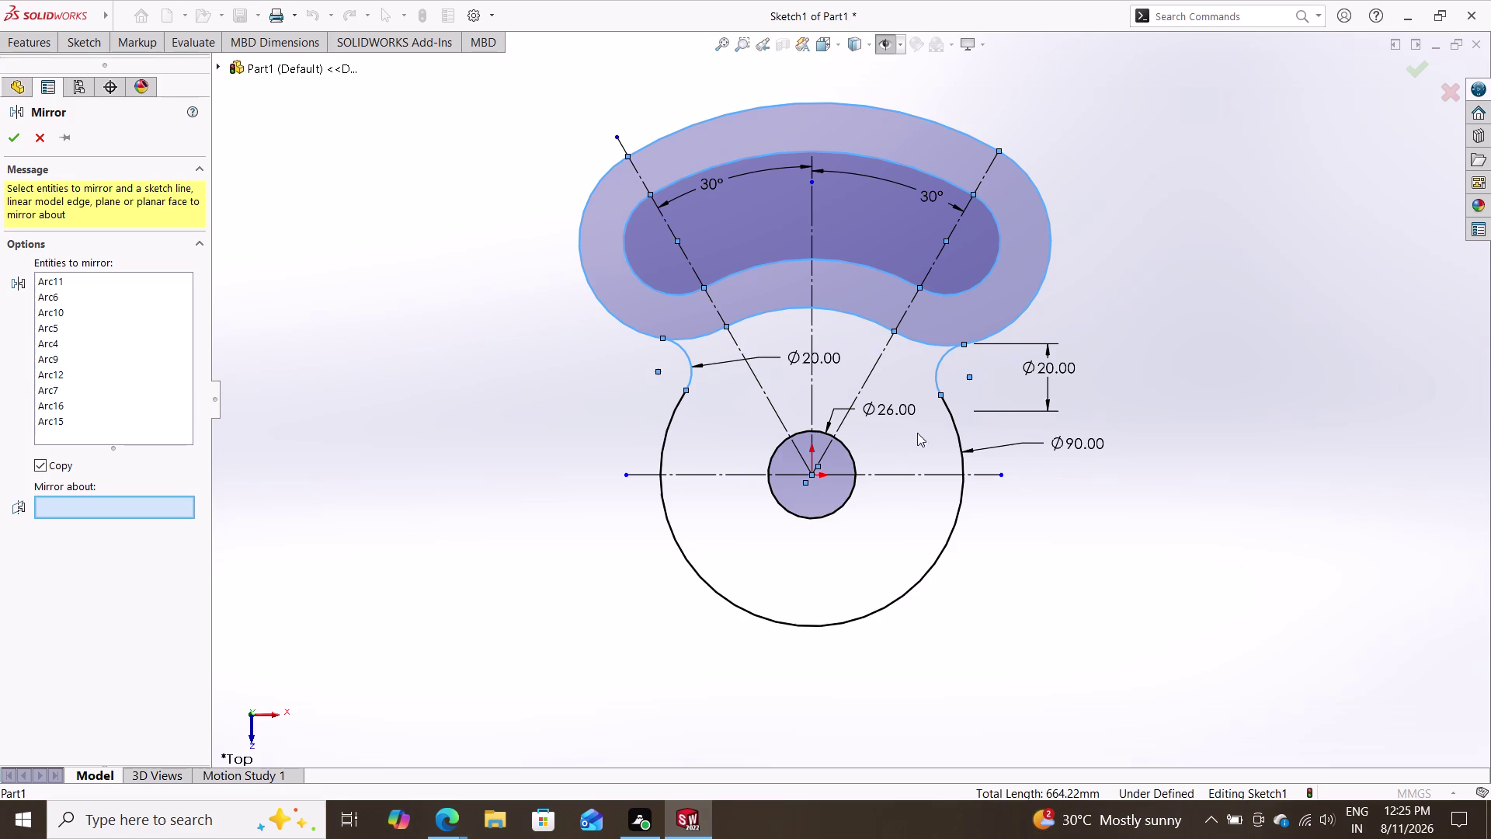
triple_click(810, 473)
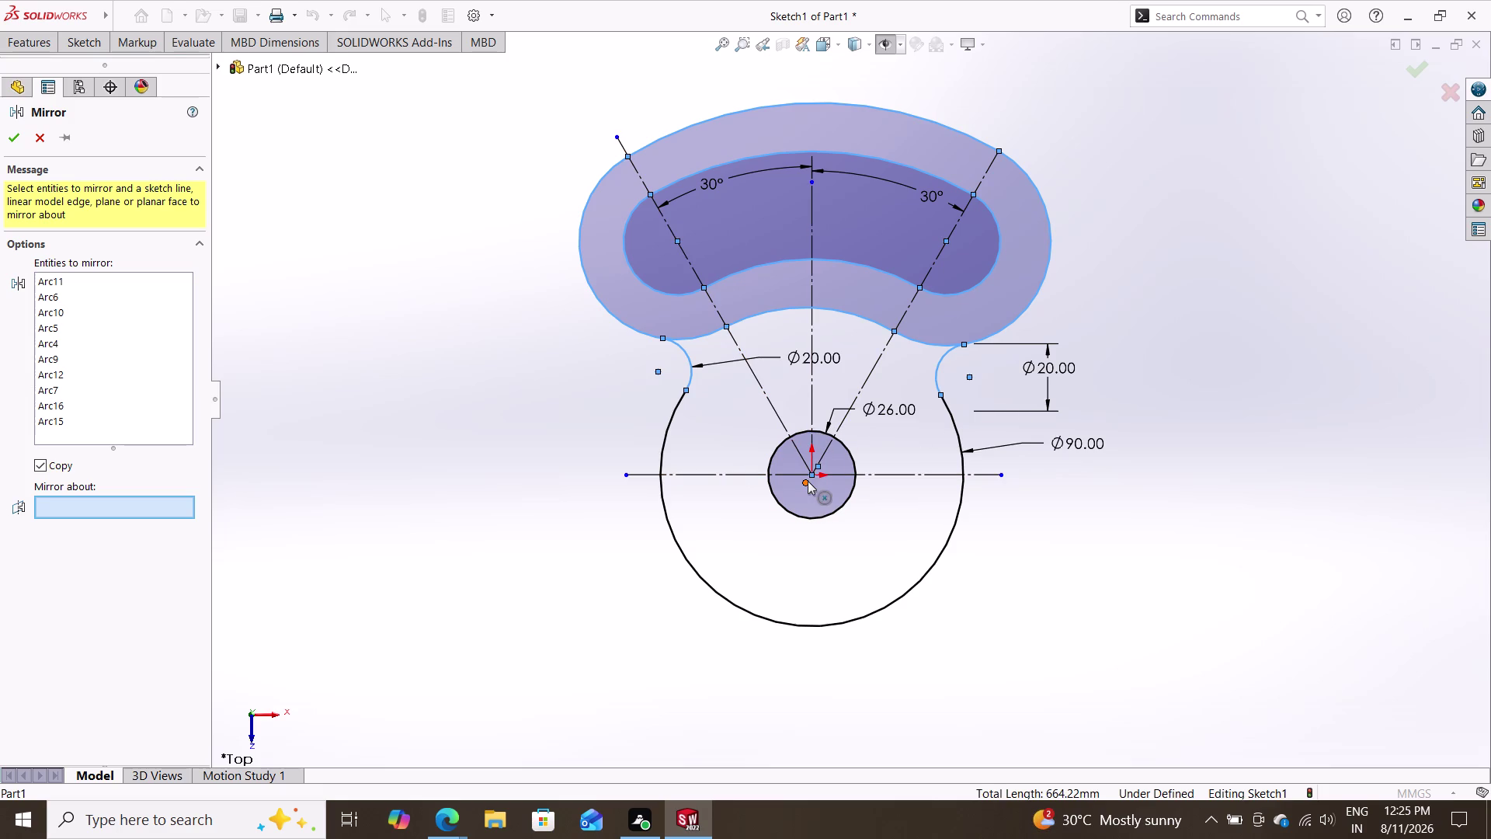
click(809, 473)
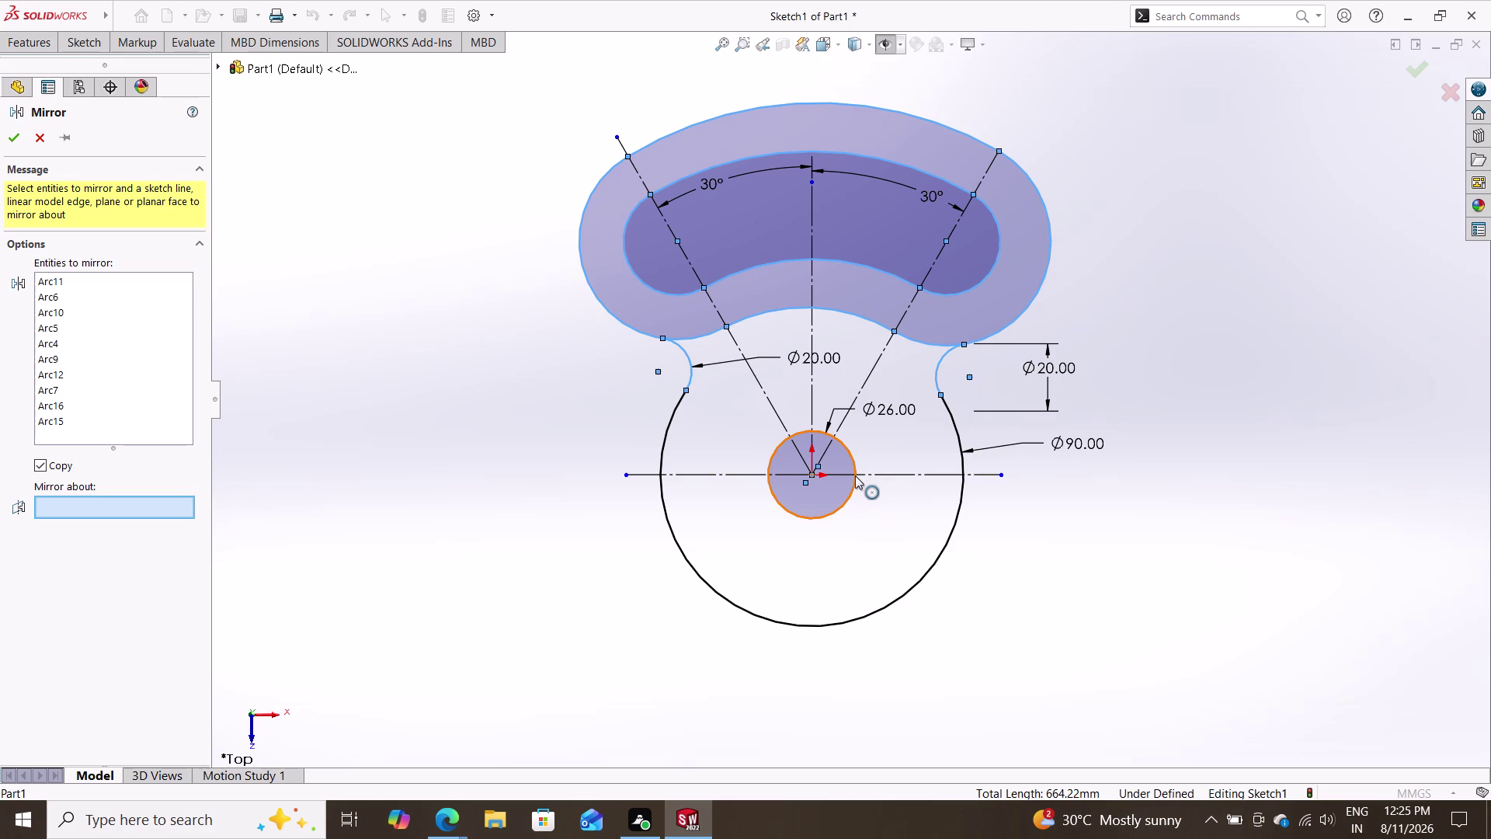
click(854, 475)
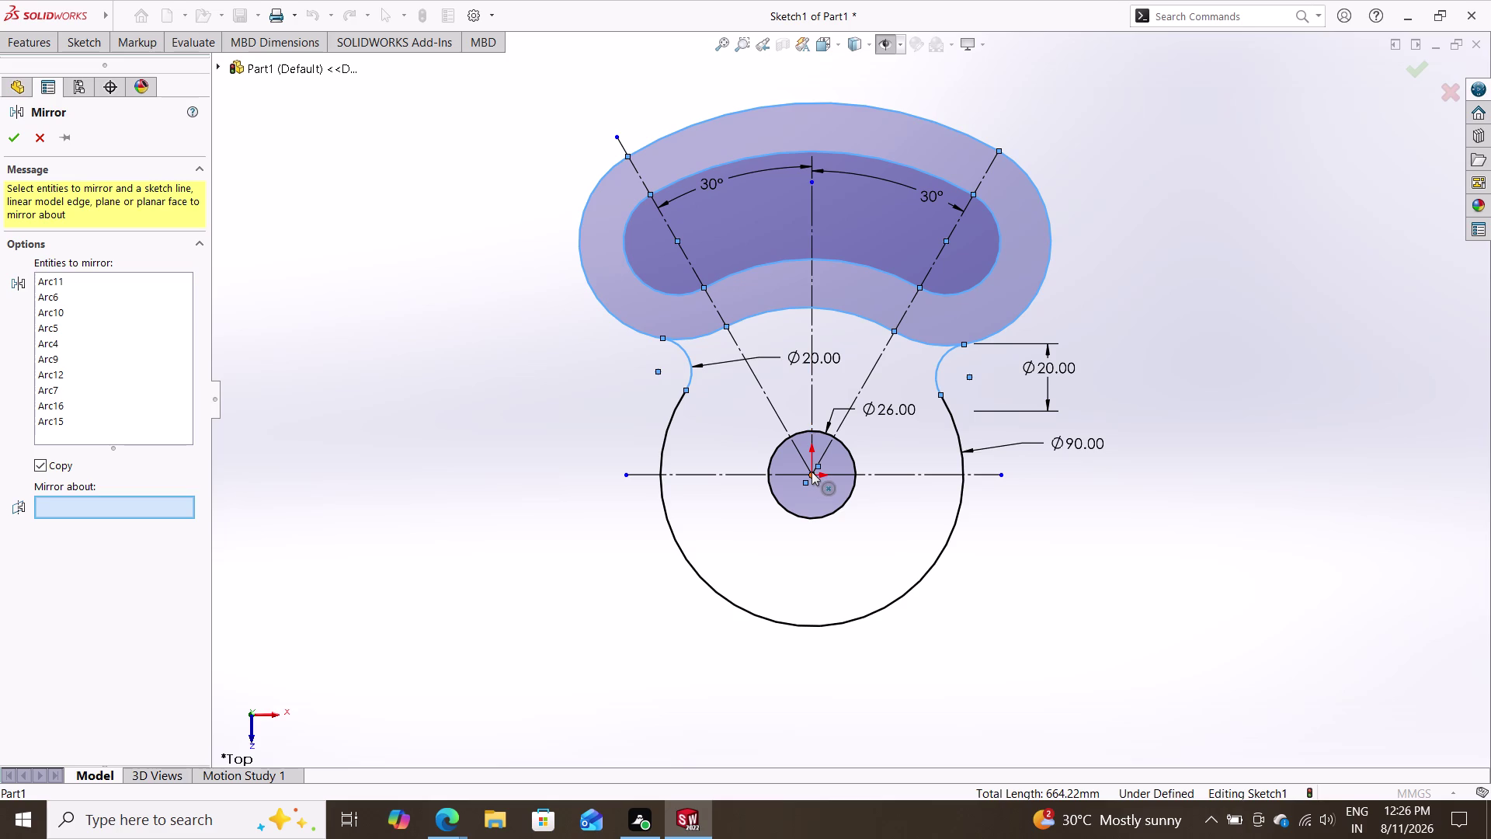
triple_click(810, 473)
triple_click(809, 473)
click(813, 515)
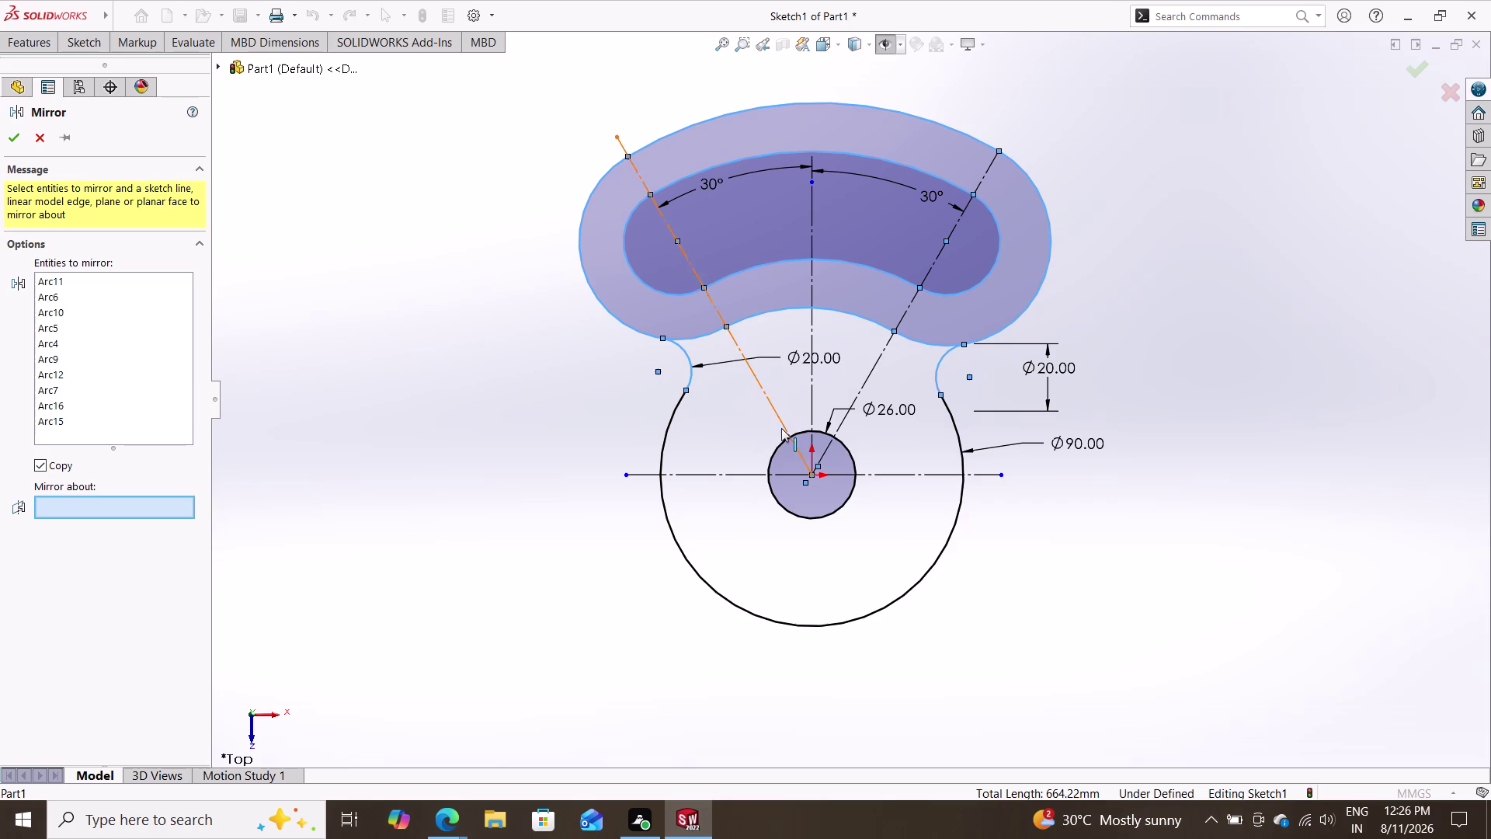
click(814, 474)
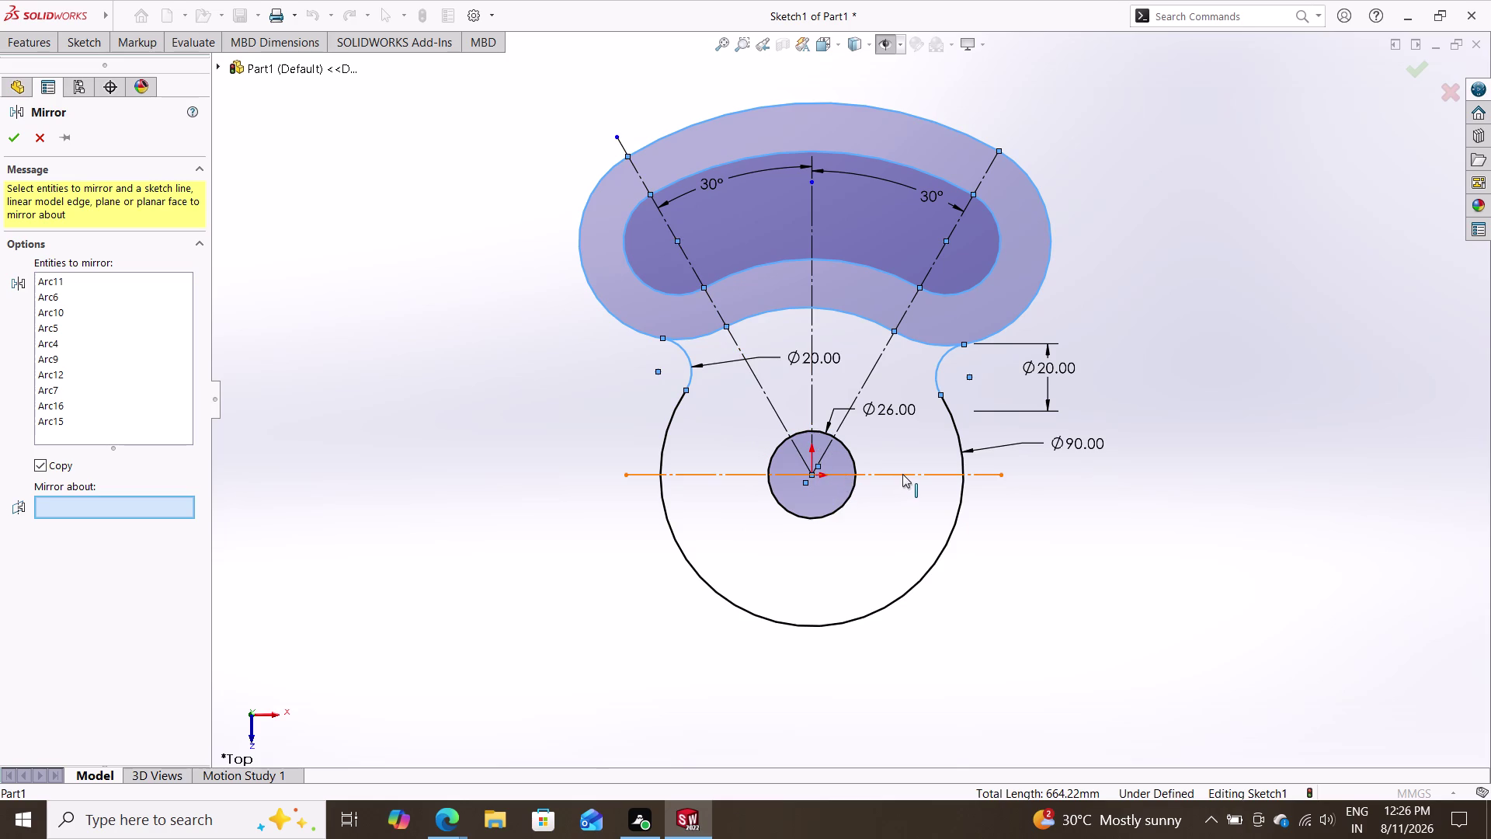
Mirror the selected arm, slot and fillets about the horizontal centreline and confirm.
click(902, 474)
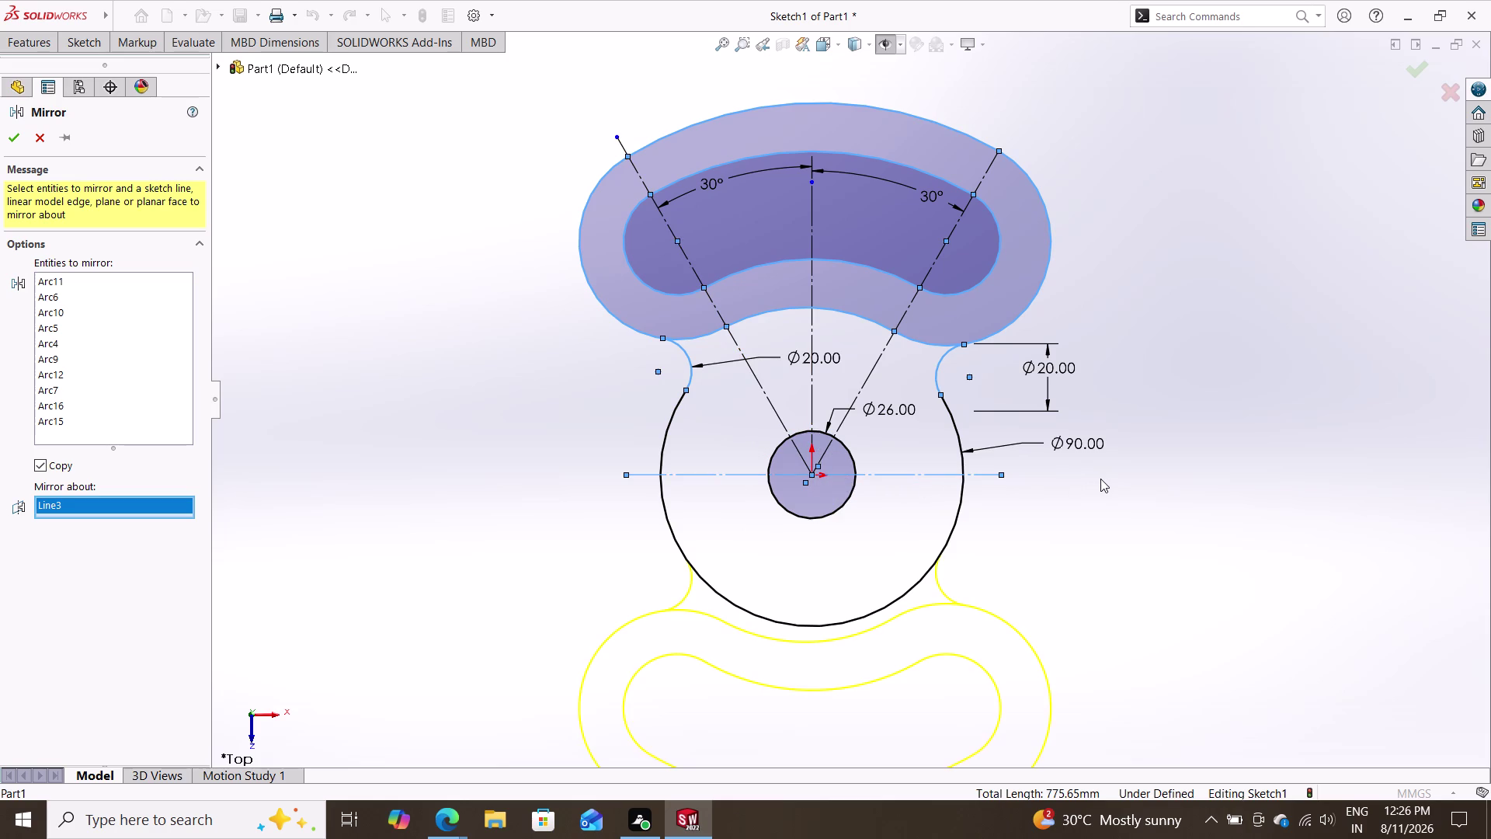
double_click(1100, 479)
click(13, 134)
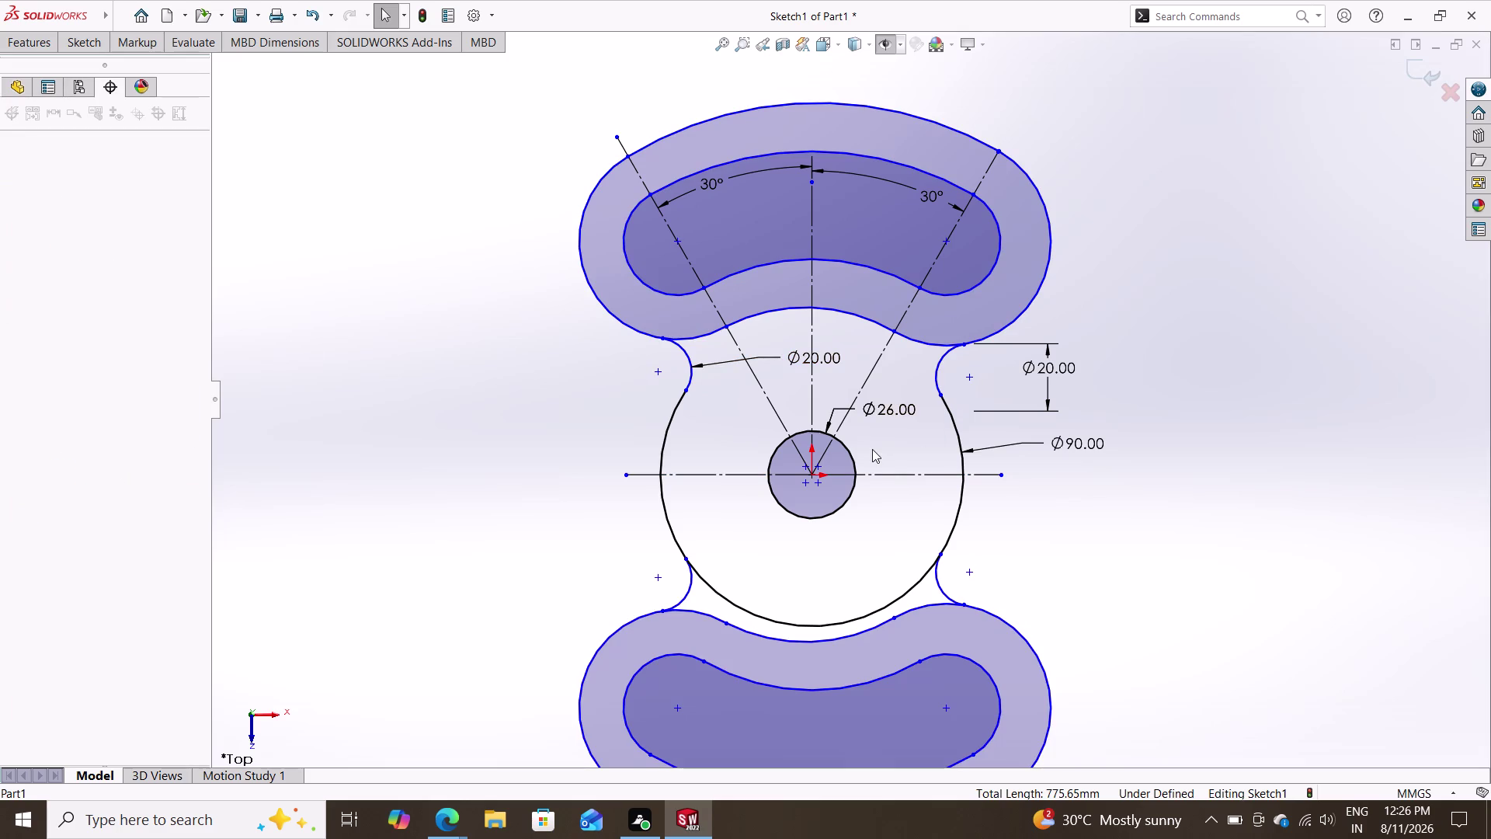
scroll(down, 3)
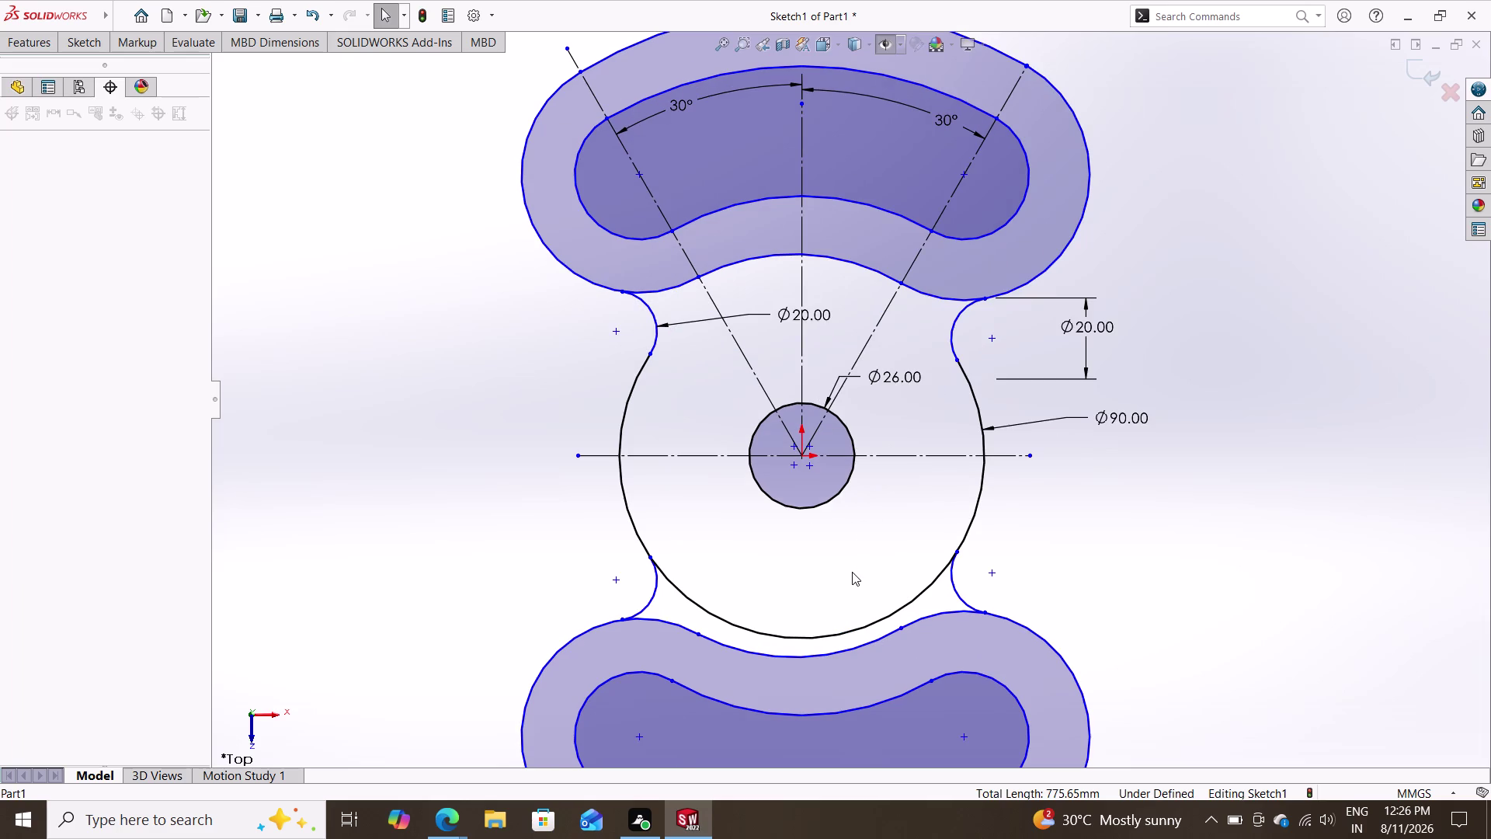
scroll(up, 3)
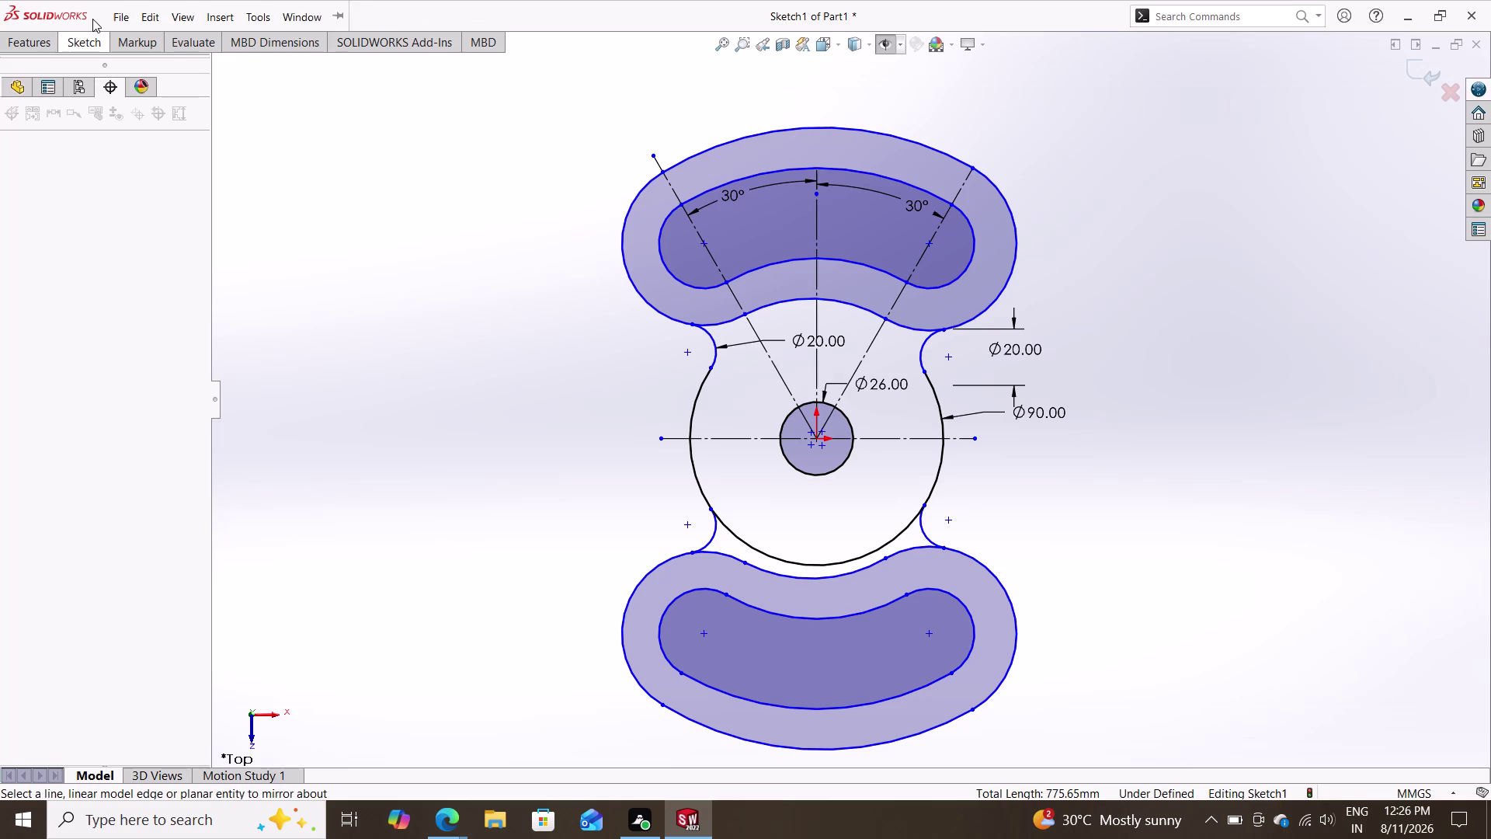
Trim the hub circle's bottom arc between the lower fillets using Trim to closest.
click(91, 49)
double_click(291, 72)
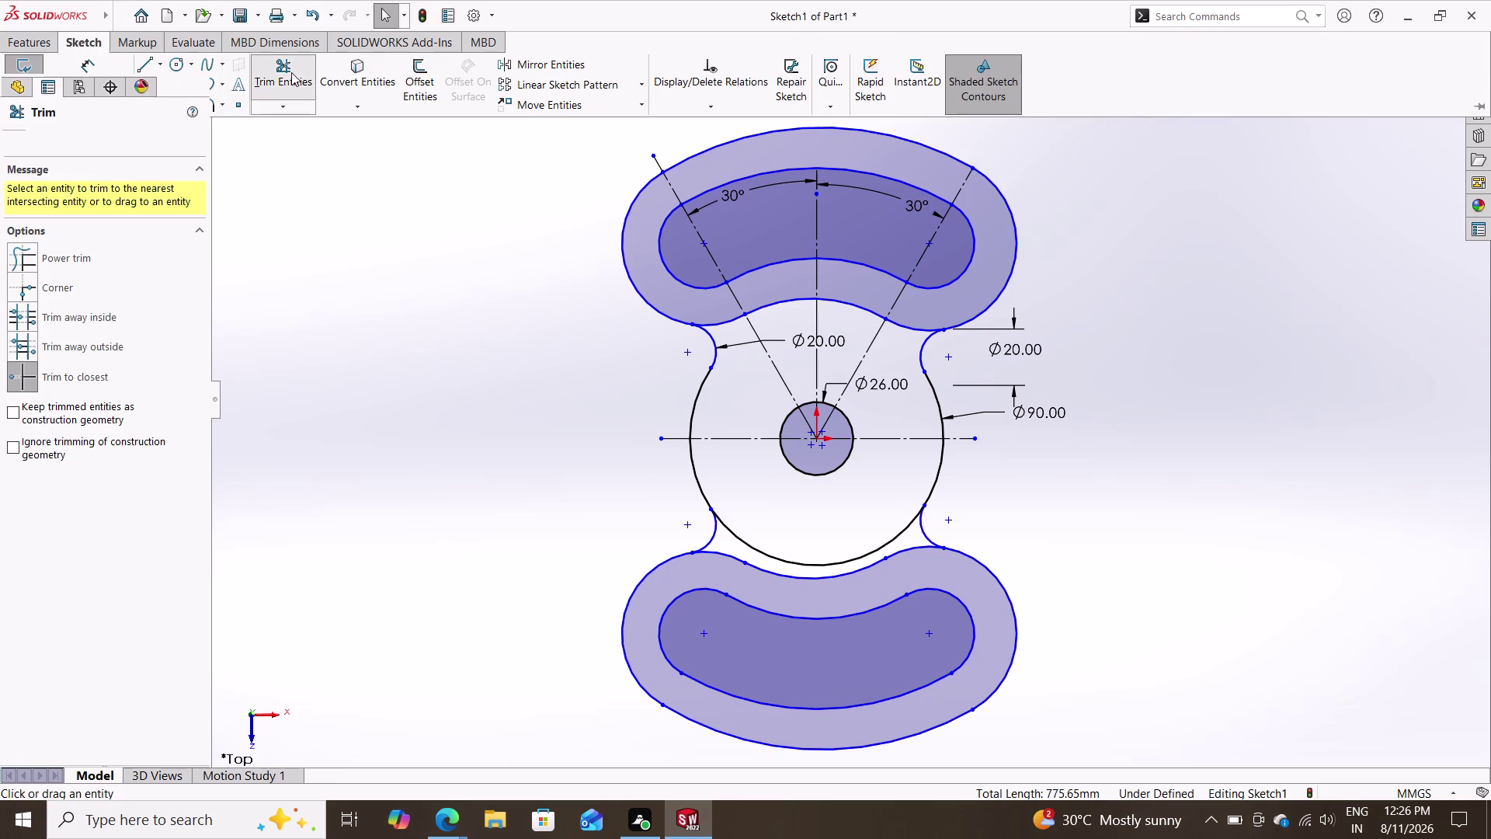
click(730, 528)
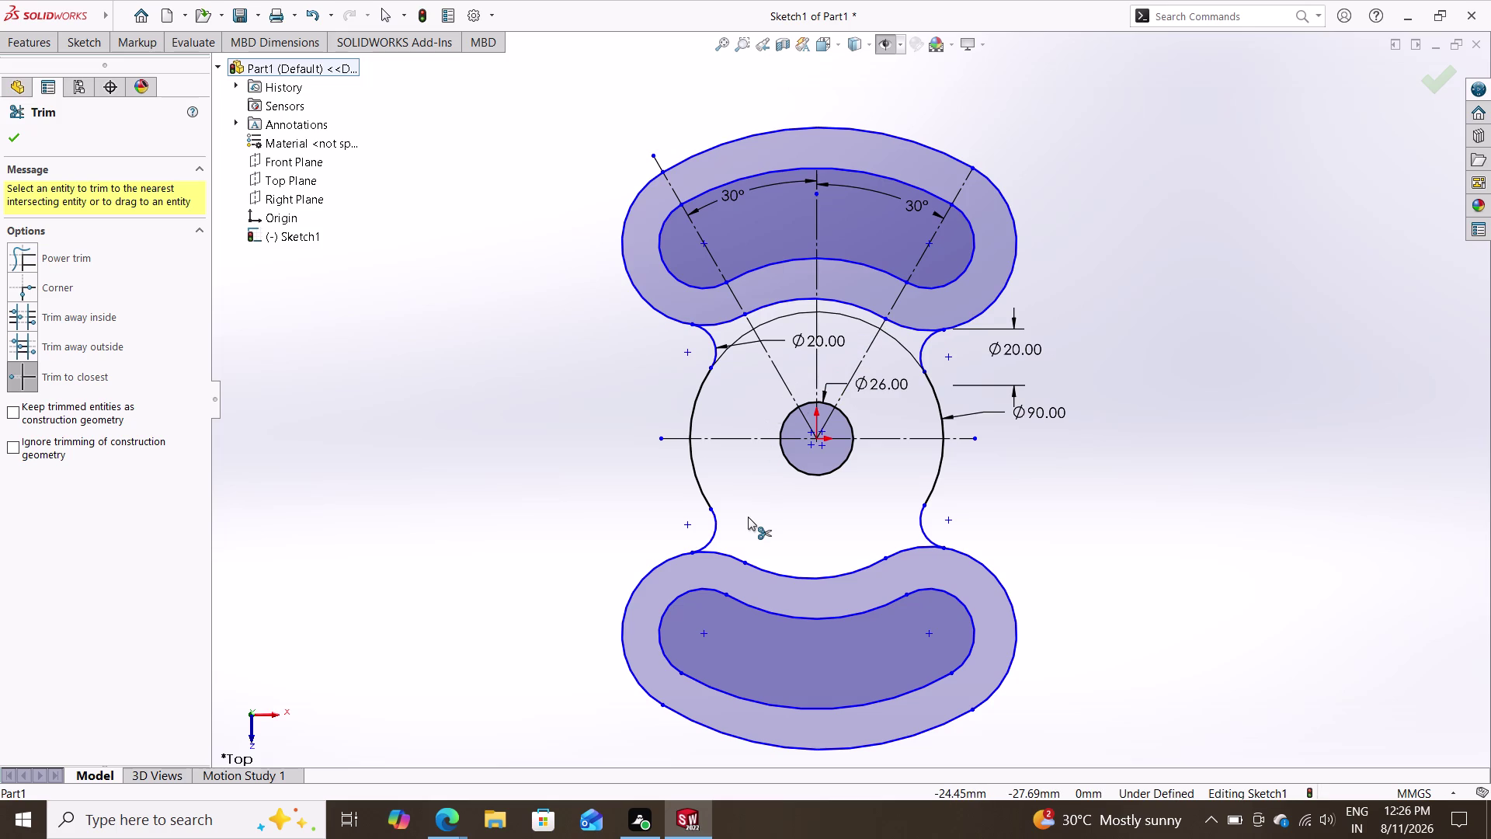
key(Escape)
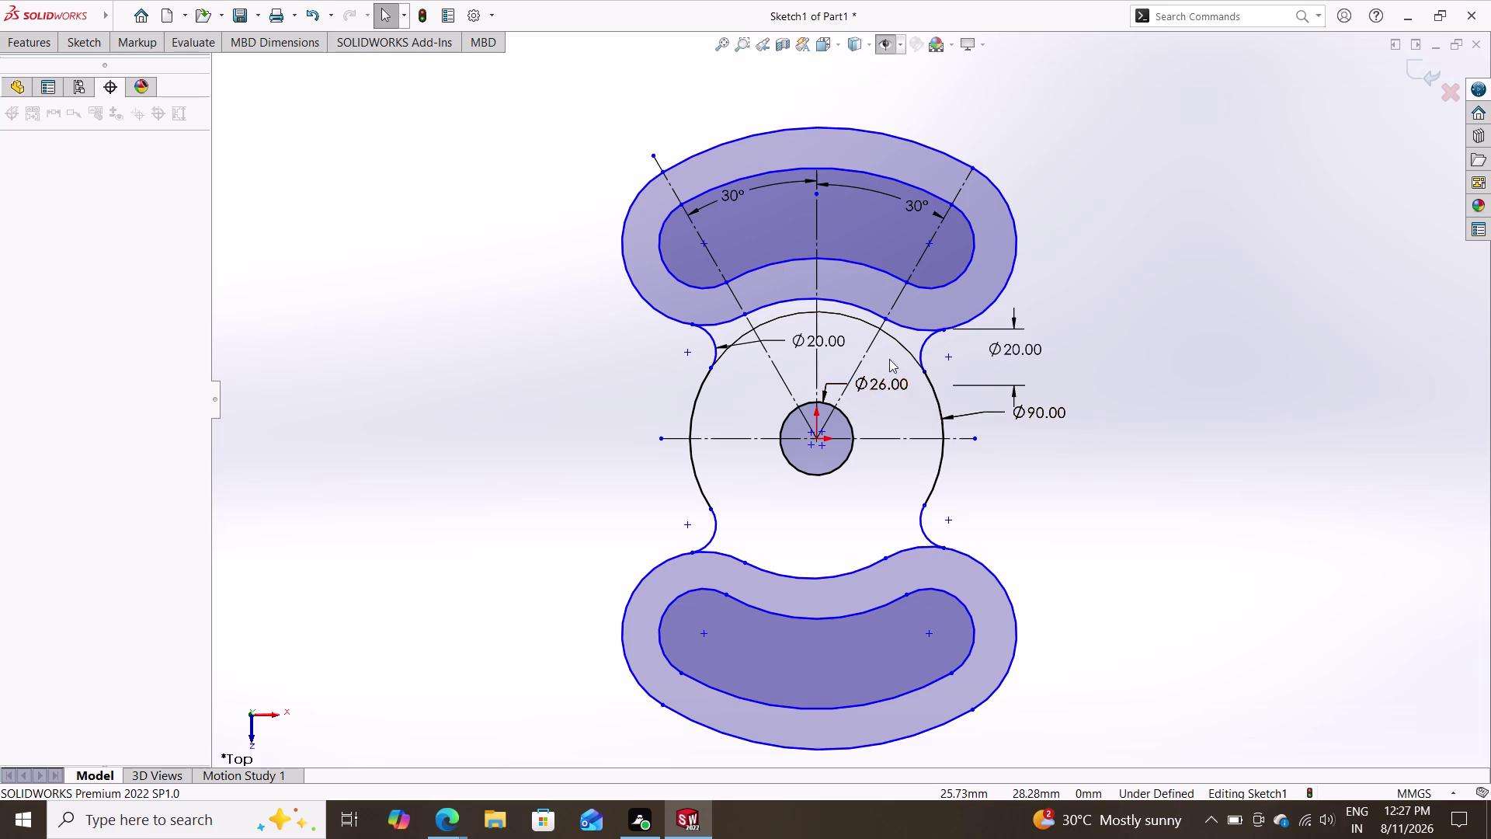
drag(926, 369, 828, 330)
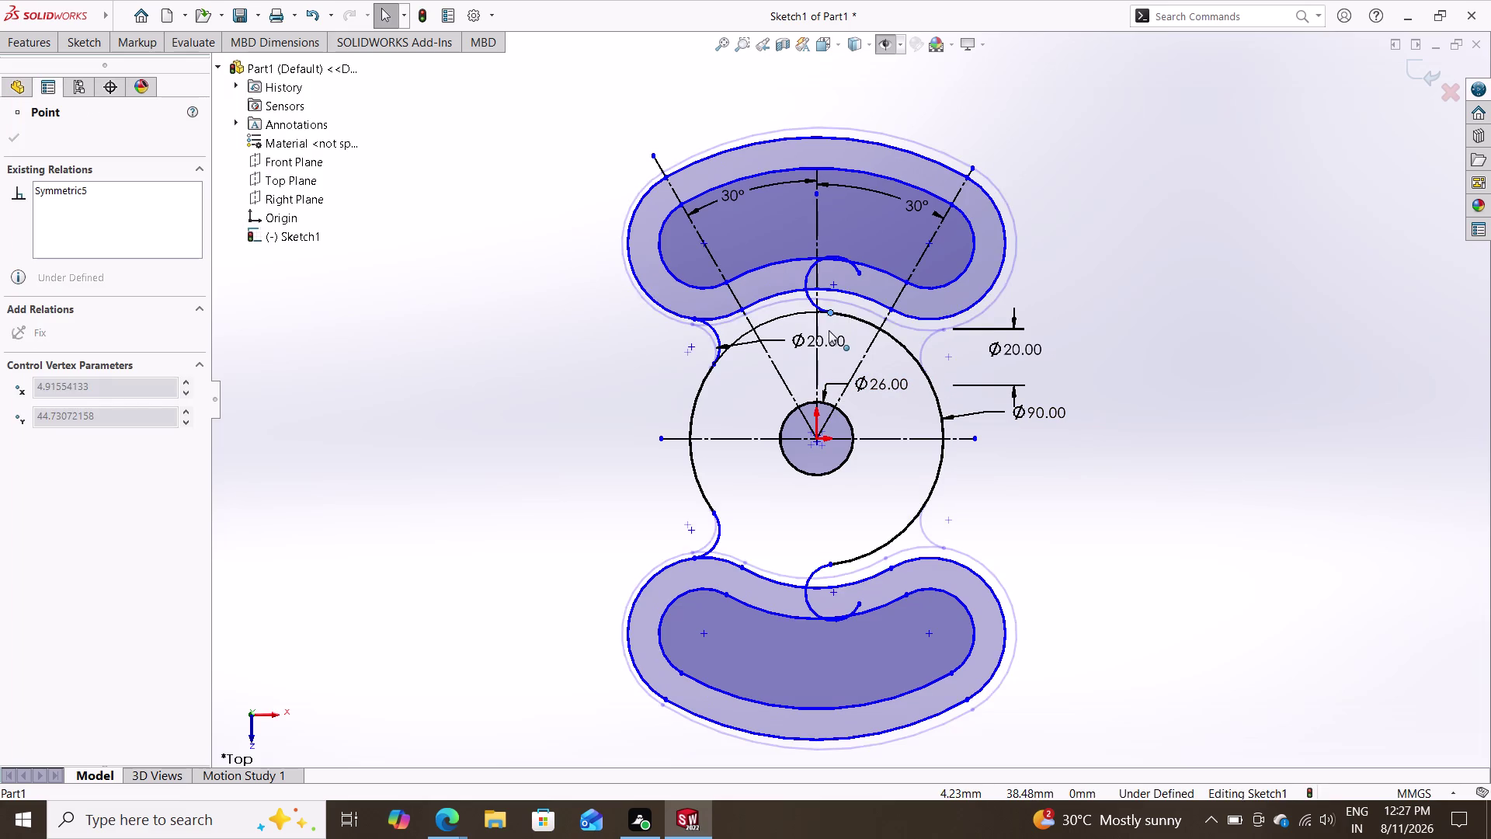
Undo the stray sketch-point drag and restart Trim Entities.
drag(828, 330, 808, 332)
key(ctrl+z)
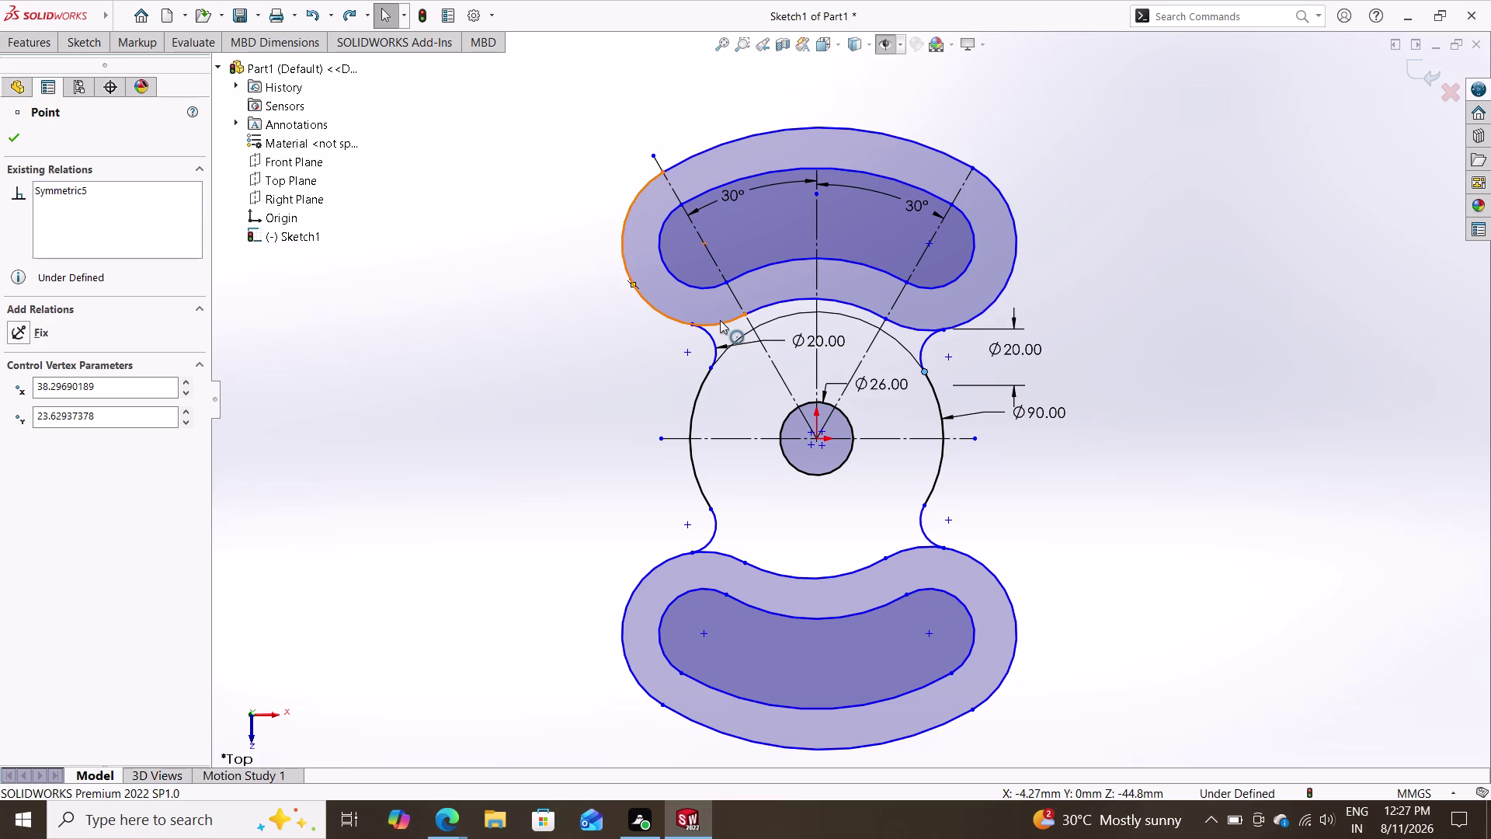
click(80, 41)
double_click(291, 73)
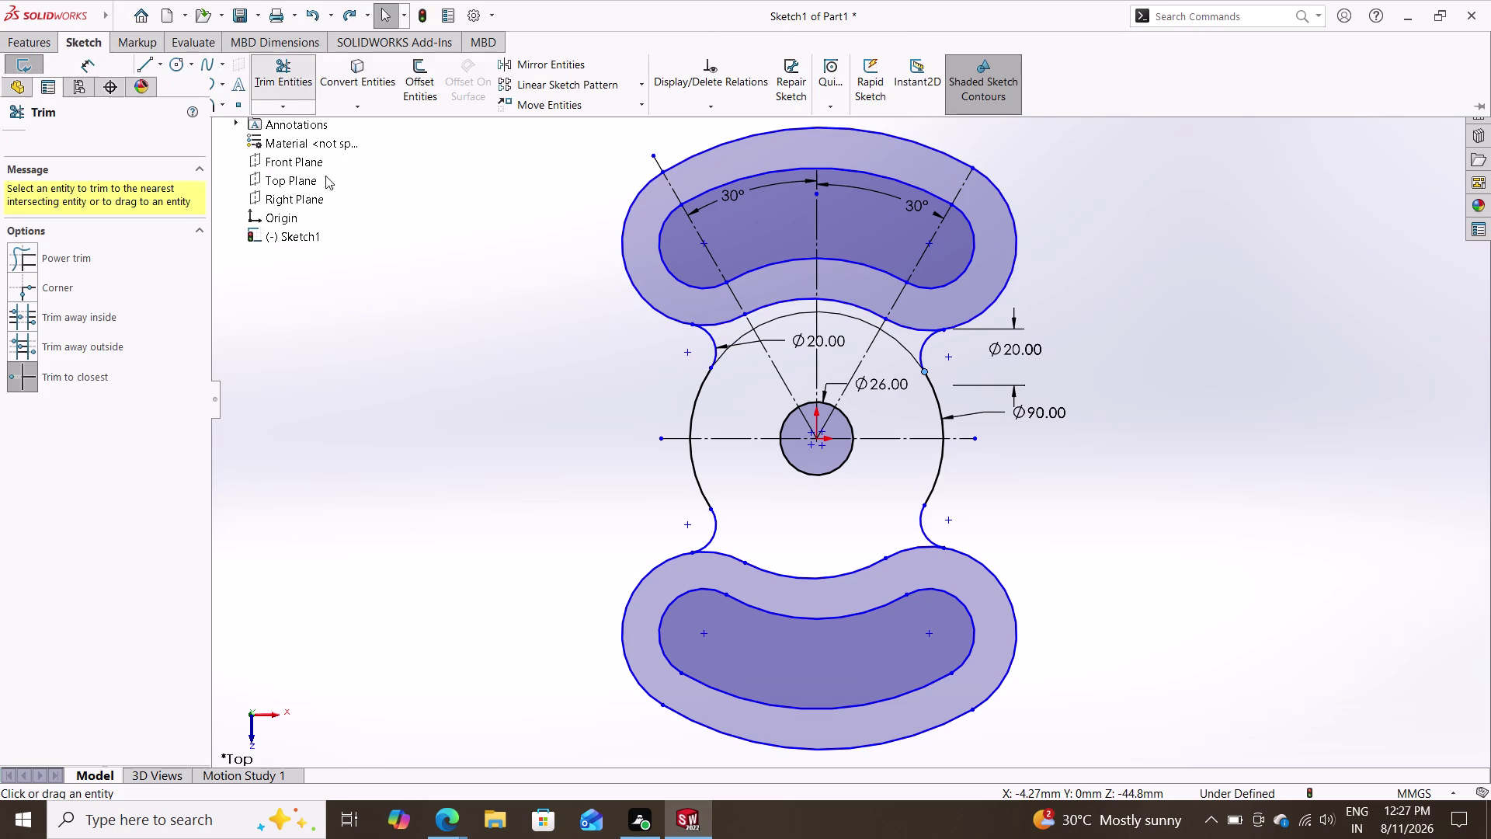
Trim the overlapping inner arcs of the upper arm on both sides of centre.
click(725, 322)
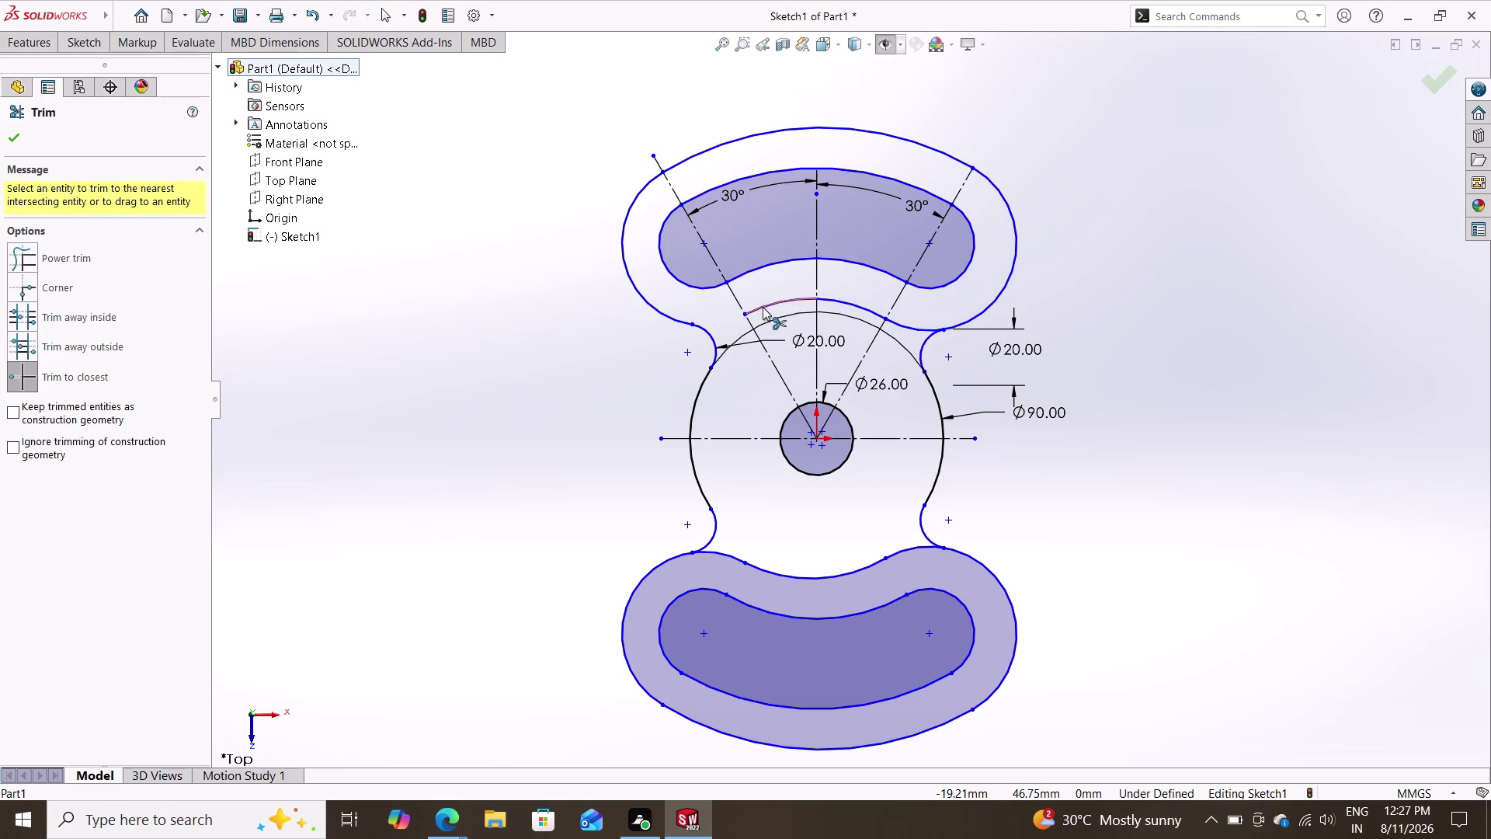
click(762, 307)
click(857, 303)
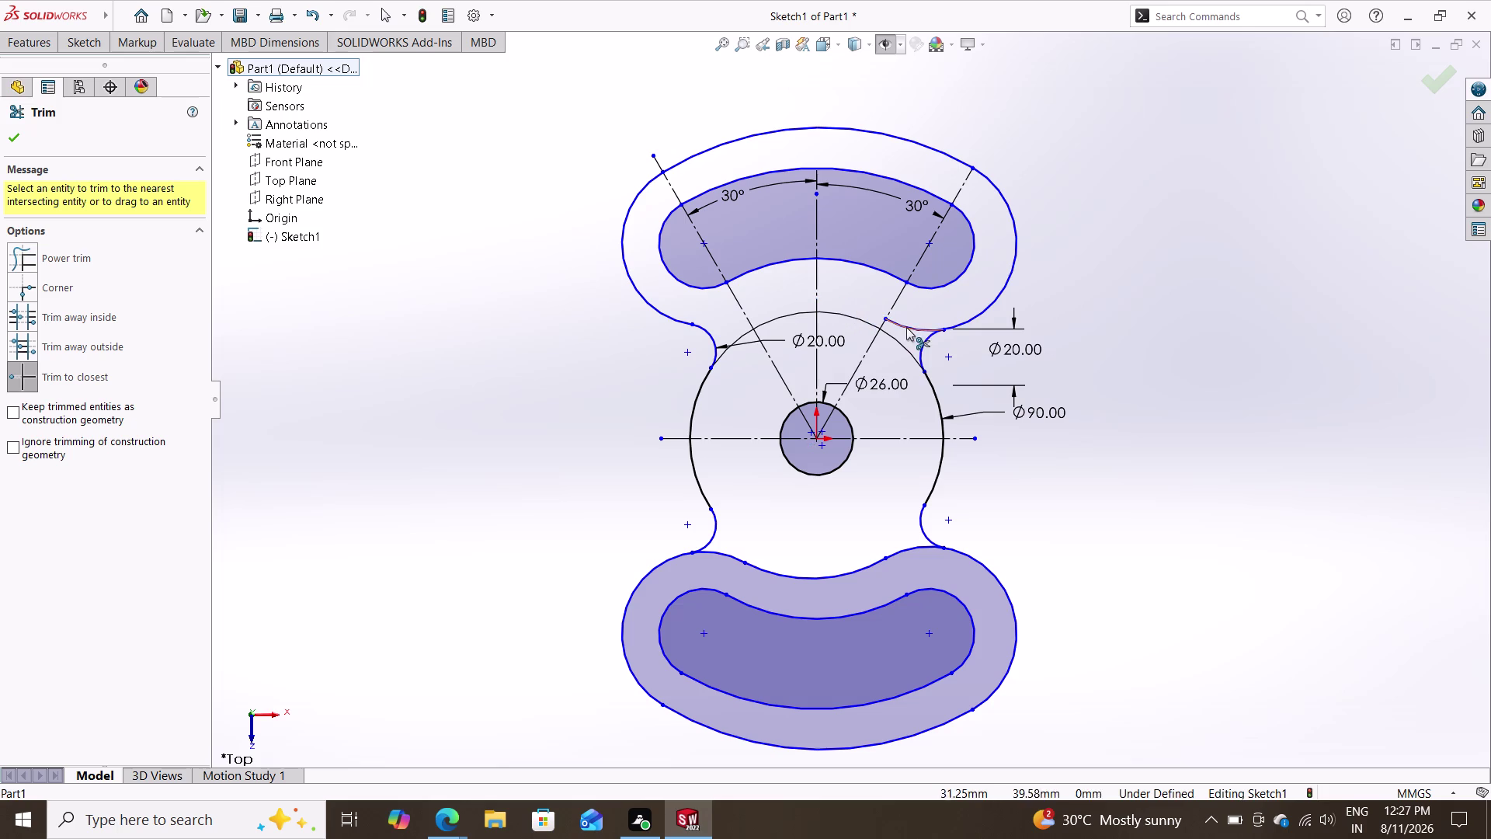
click(913, 323)
click(905, 327)
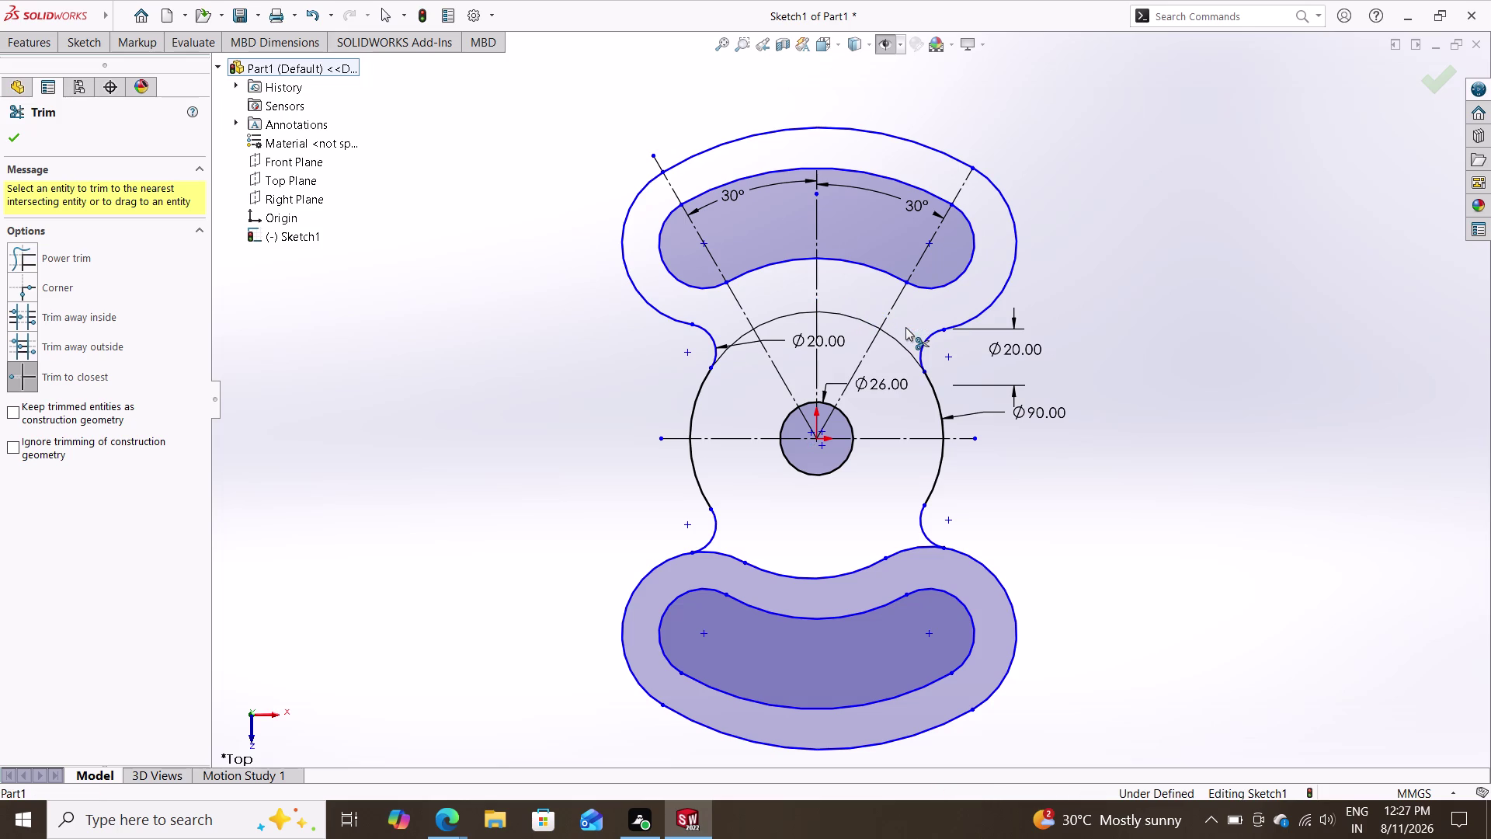
Trim the leftover inner arcs of the lower arm near the fillet and slot.
click(721, 555)
click(781, 569)
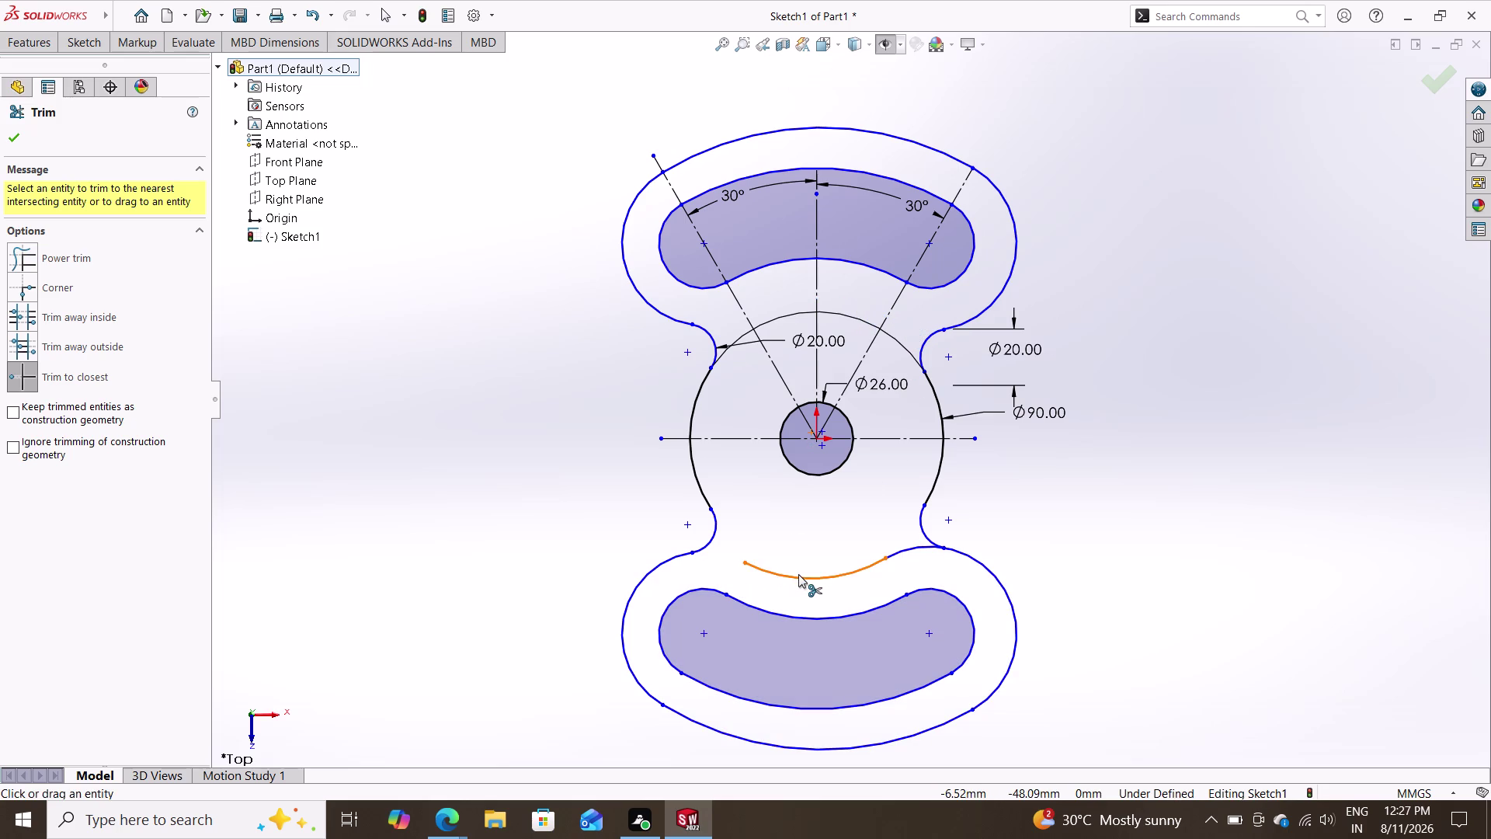
click(798, 574)
click(908, 550)
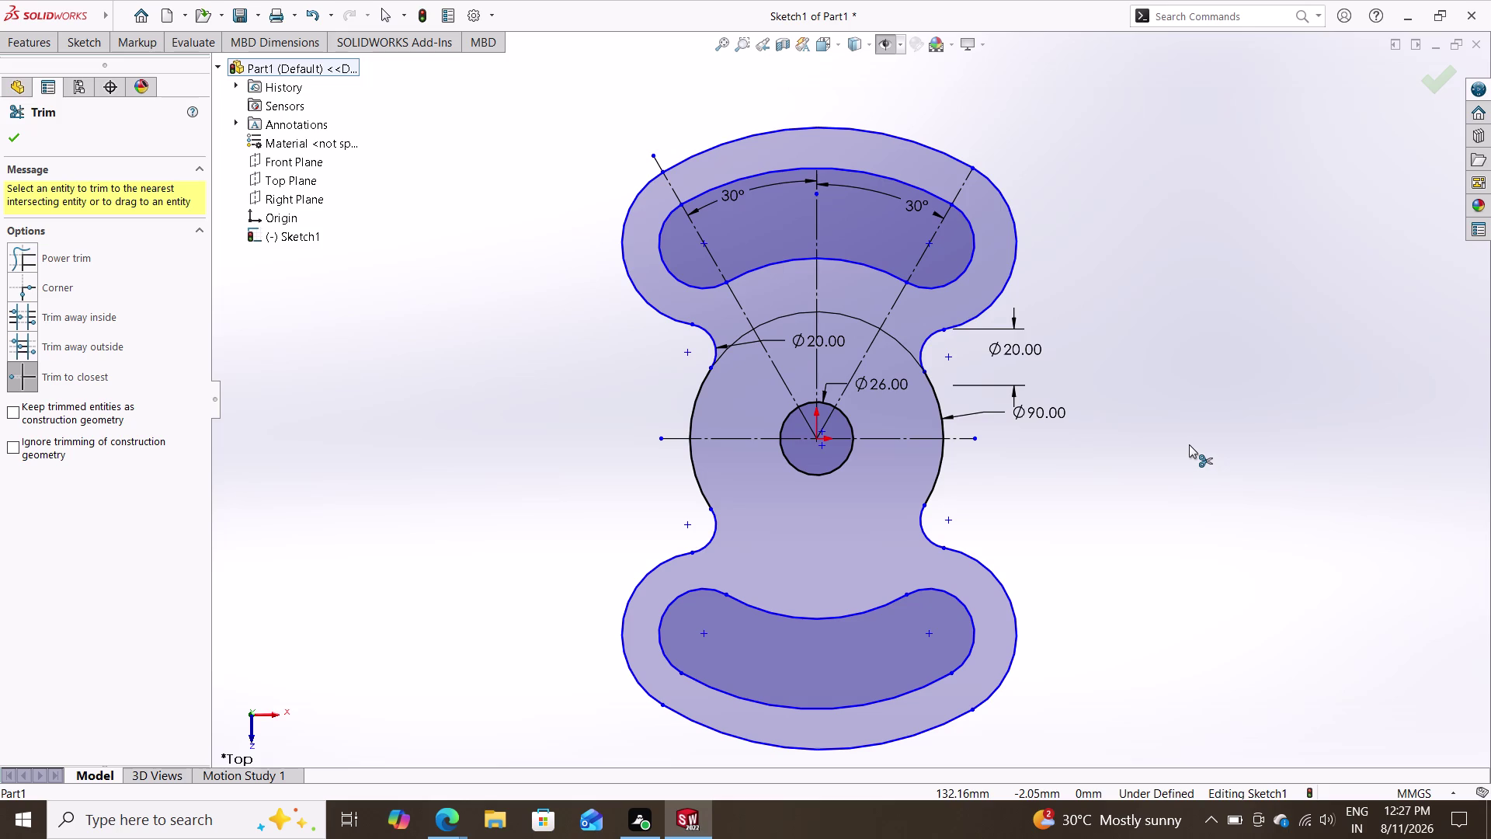
key(Escape)
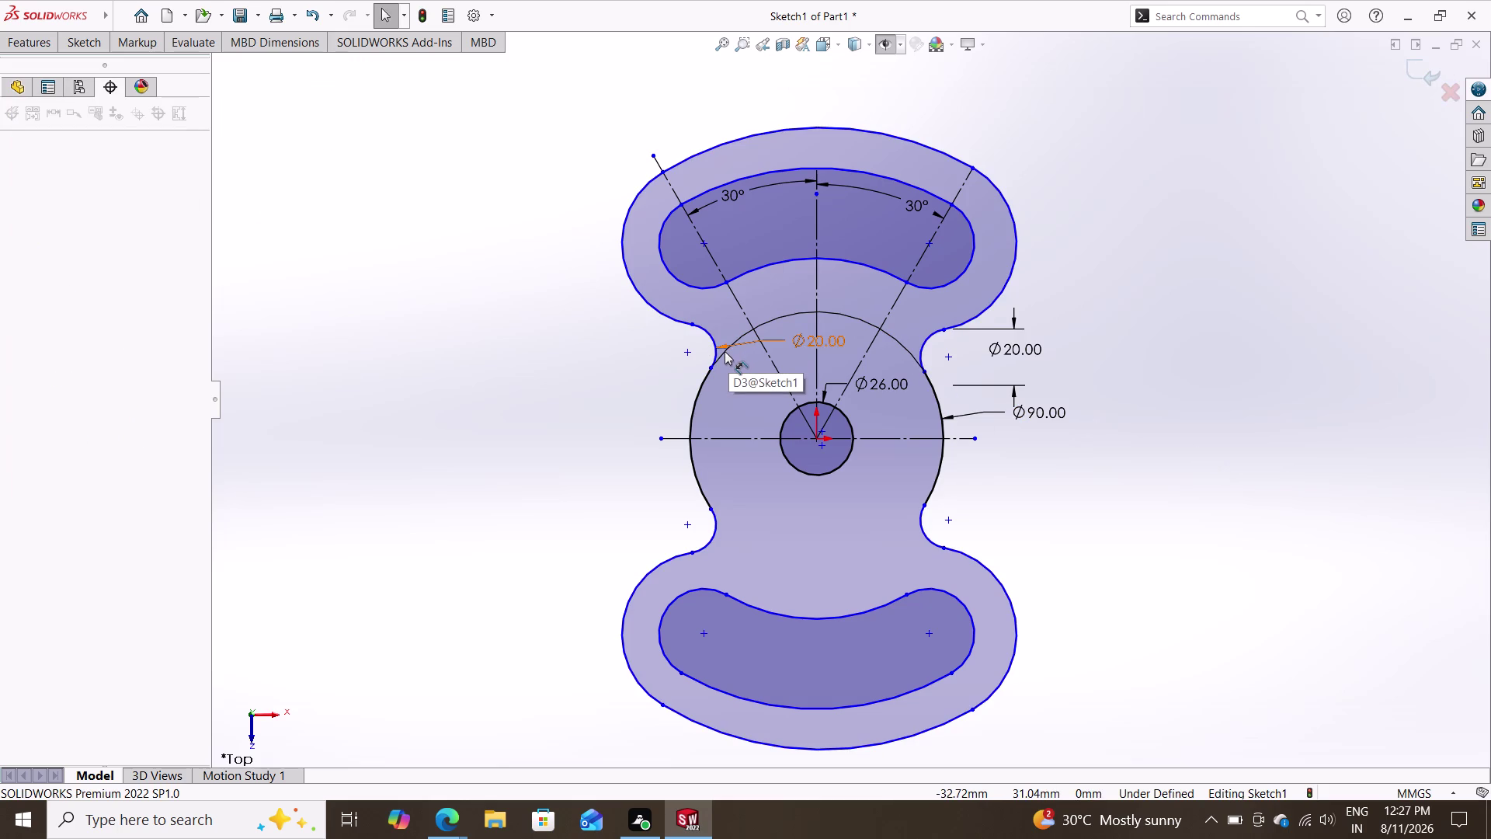
Relocate the left fillet's Ø20.00 dimension to the far right, undoing the last move.
drag(725, 351, 519, 349)
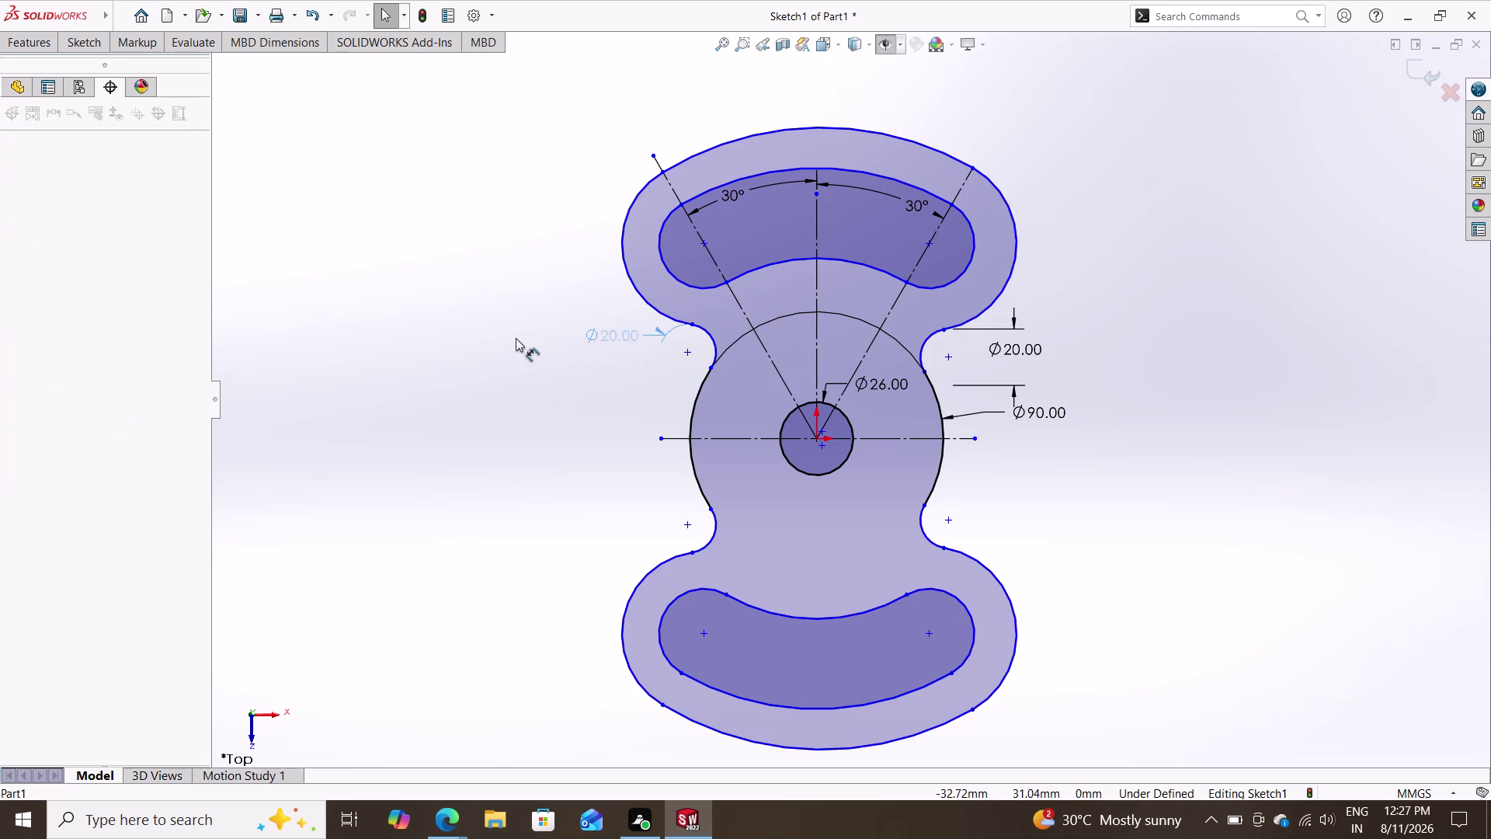
drag(520, 349, 876, 412)
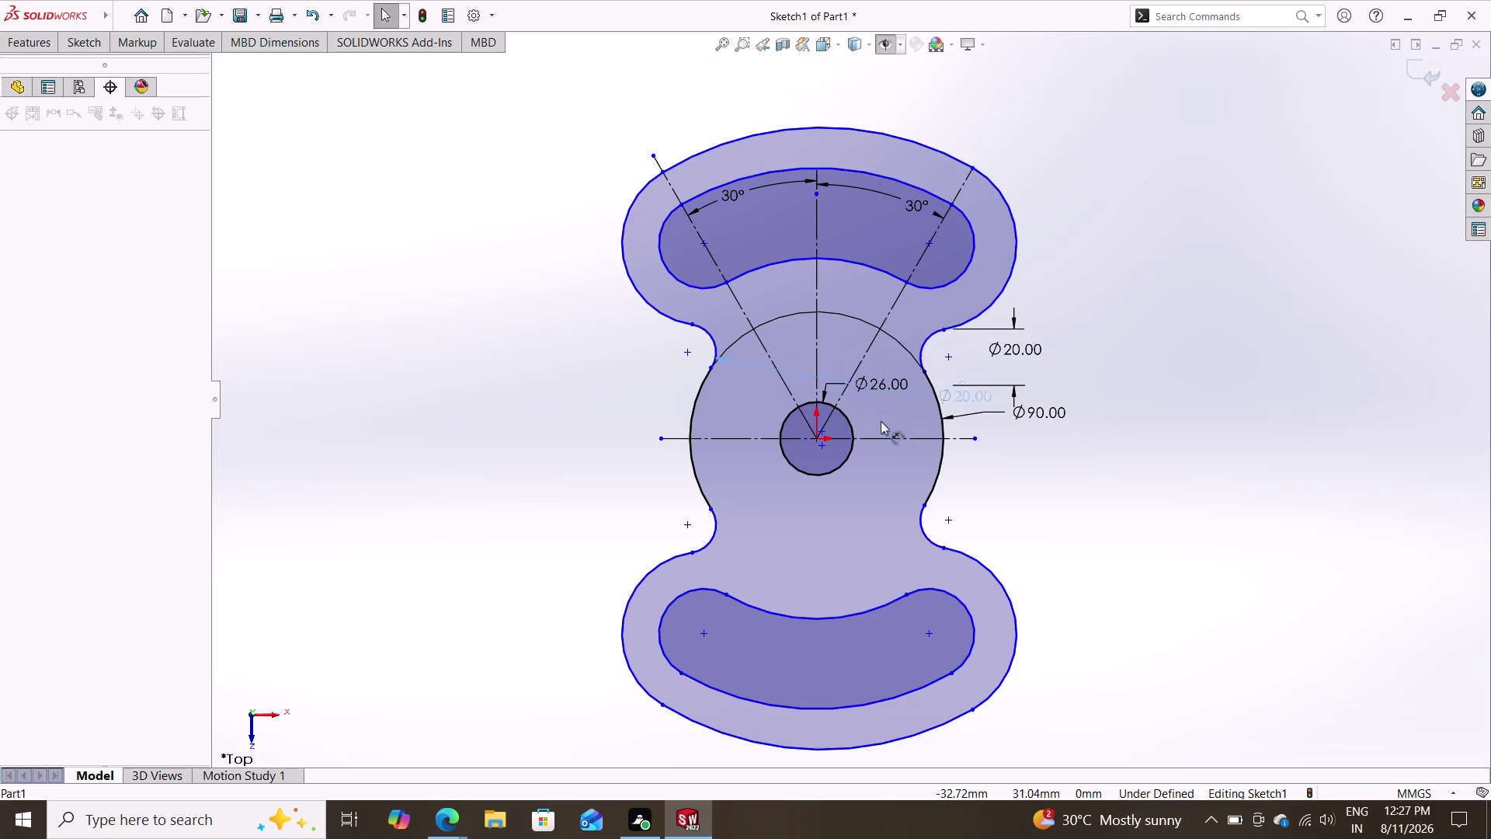
drag(876, 412, 1217, 350)
click(1218, 349)
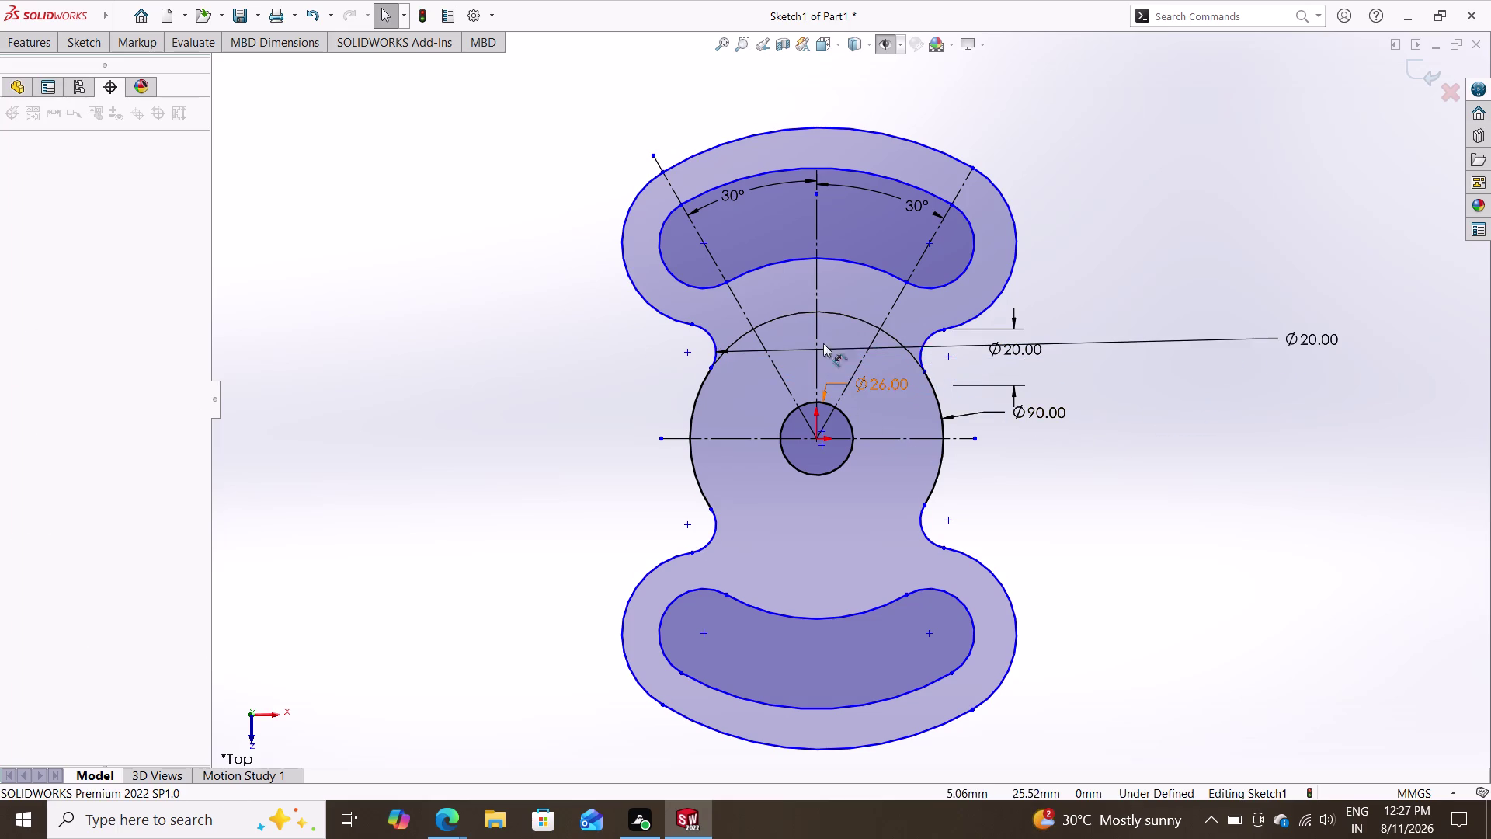
drag(861, 318, 1000, 344)
key(ctrl+z)
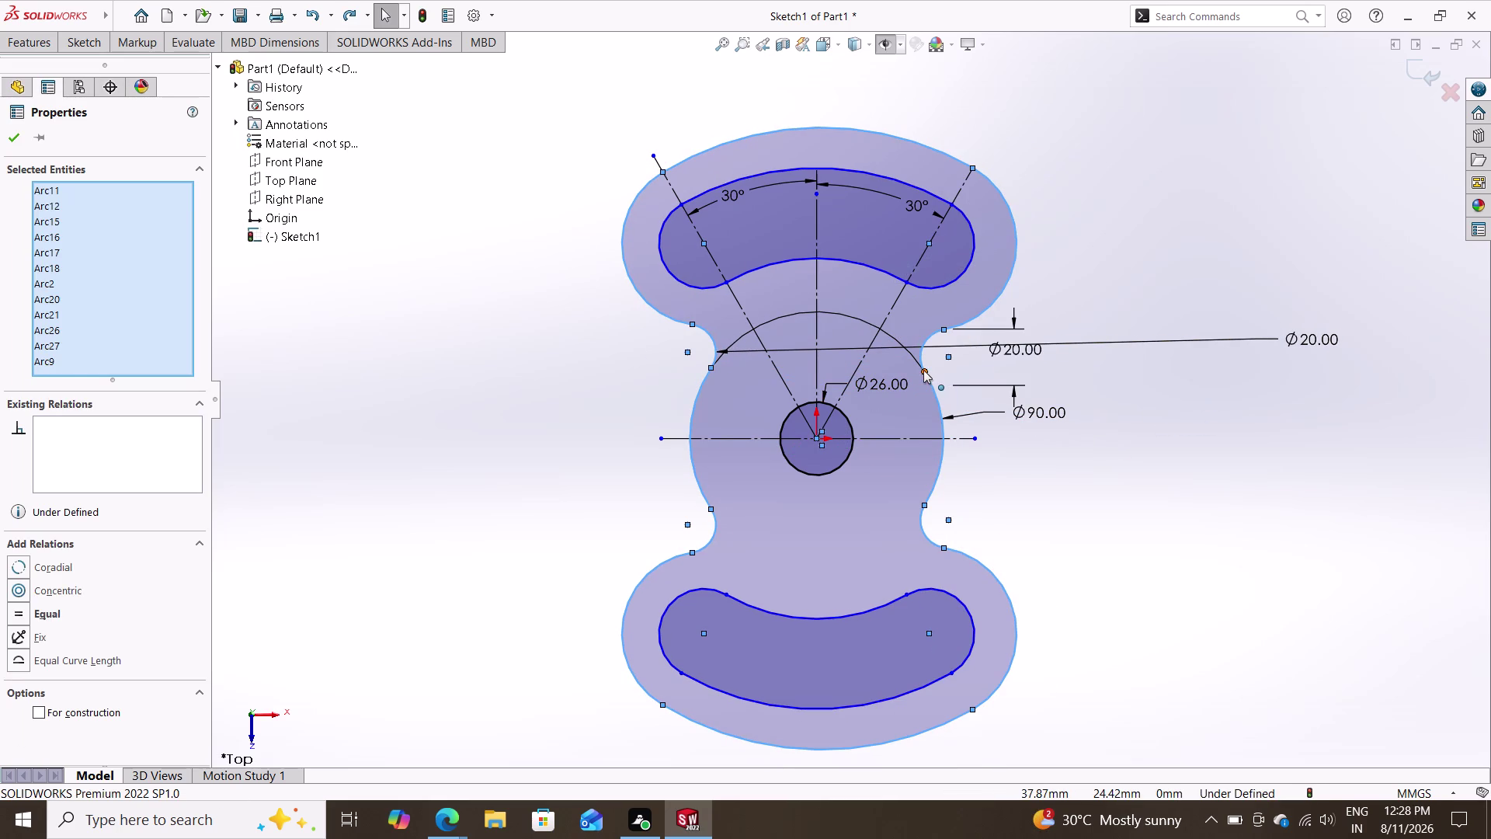
click(923, 370)
click(906, 357)
drag(900, 352, 610, 366)
click(610, 365)
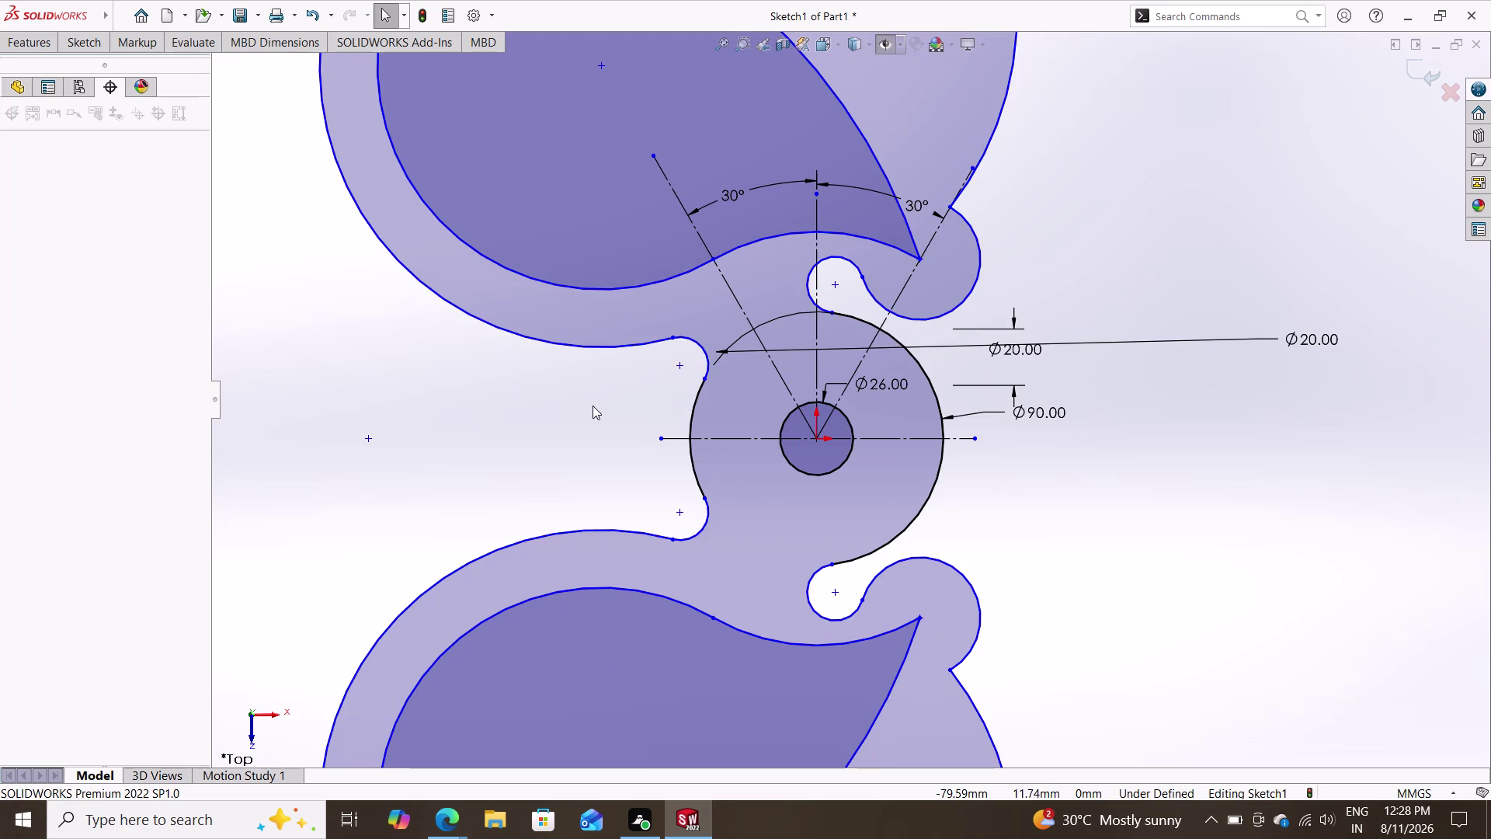
key(ctrl+z)
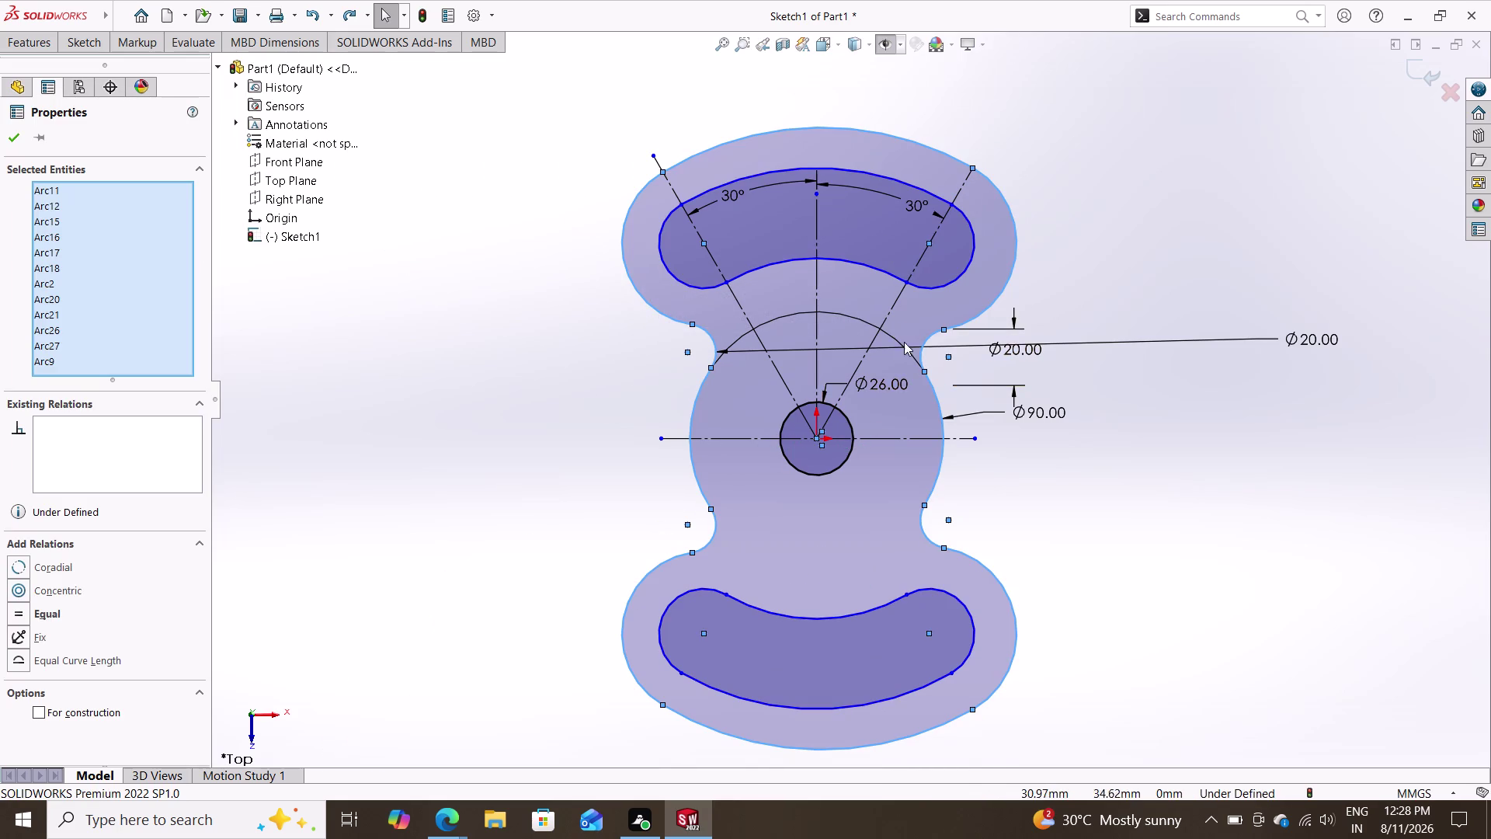
click(846, 316)
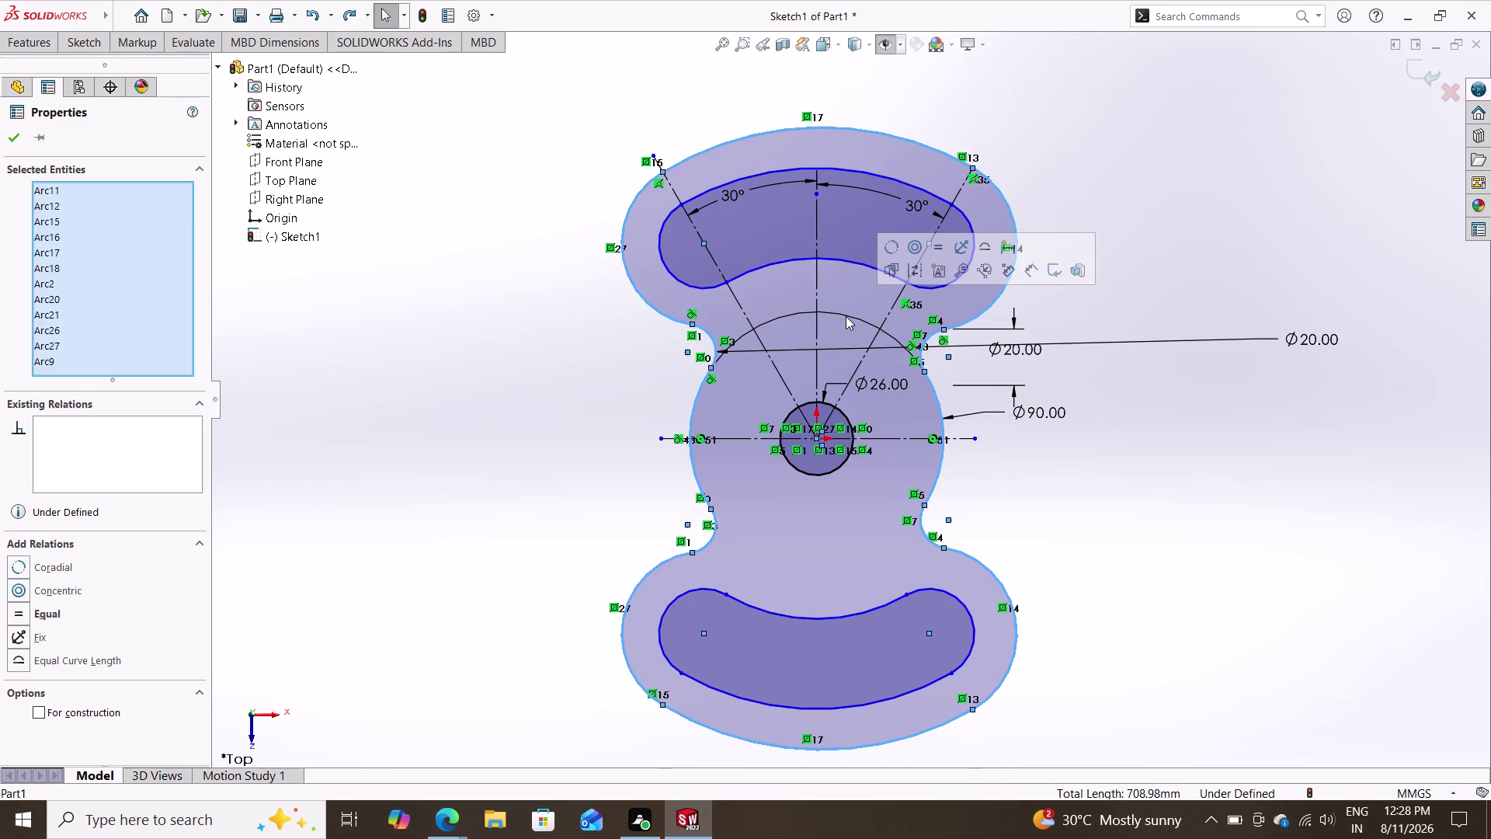
key(Escape)
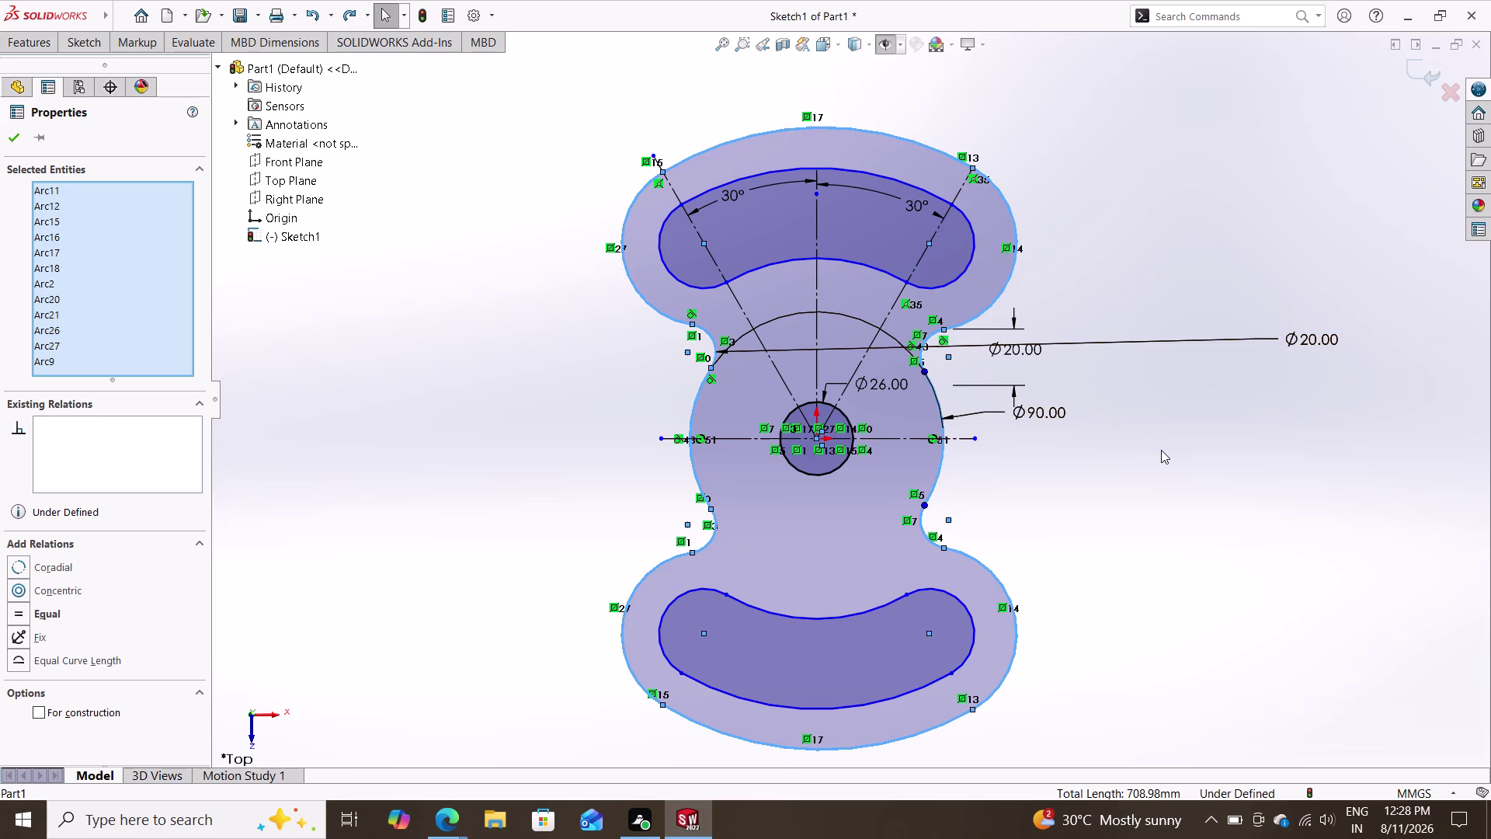
key(Escape)
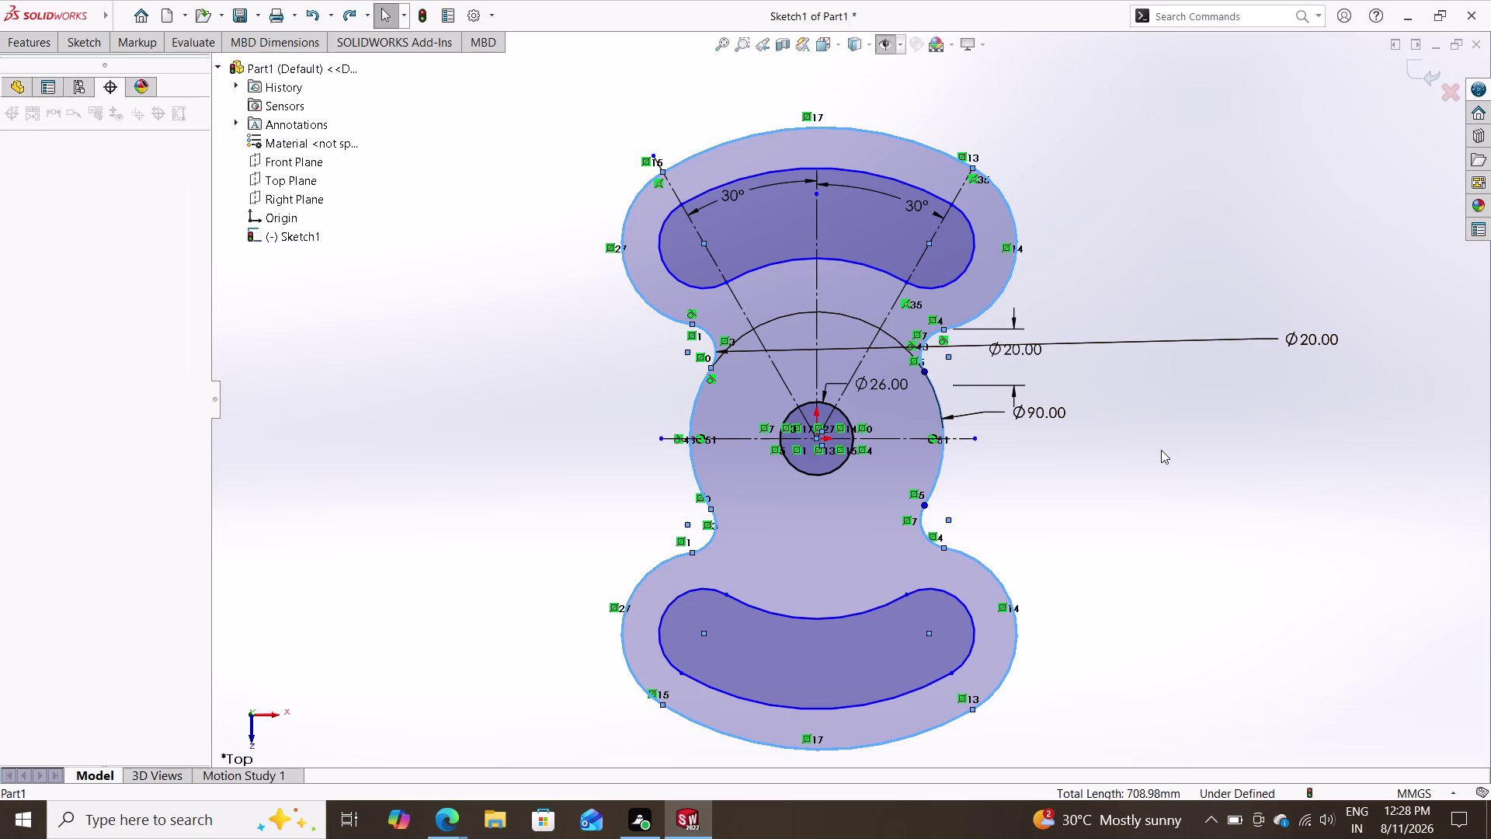
key(Escape)
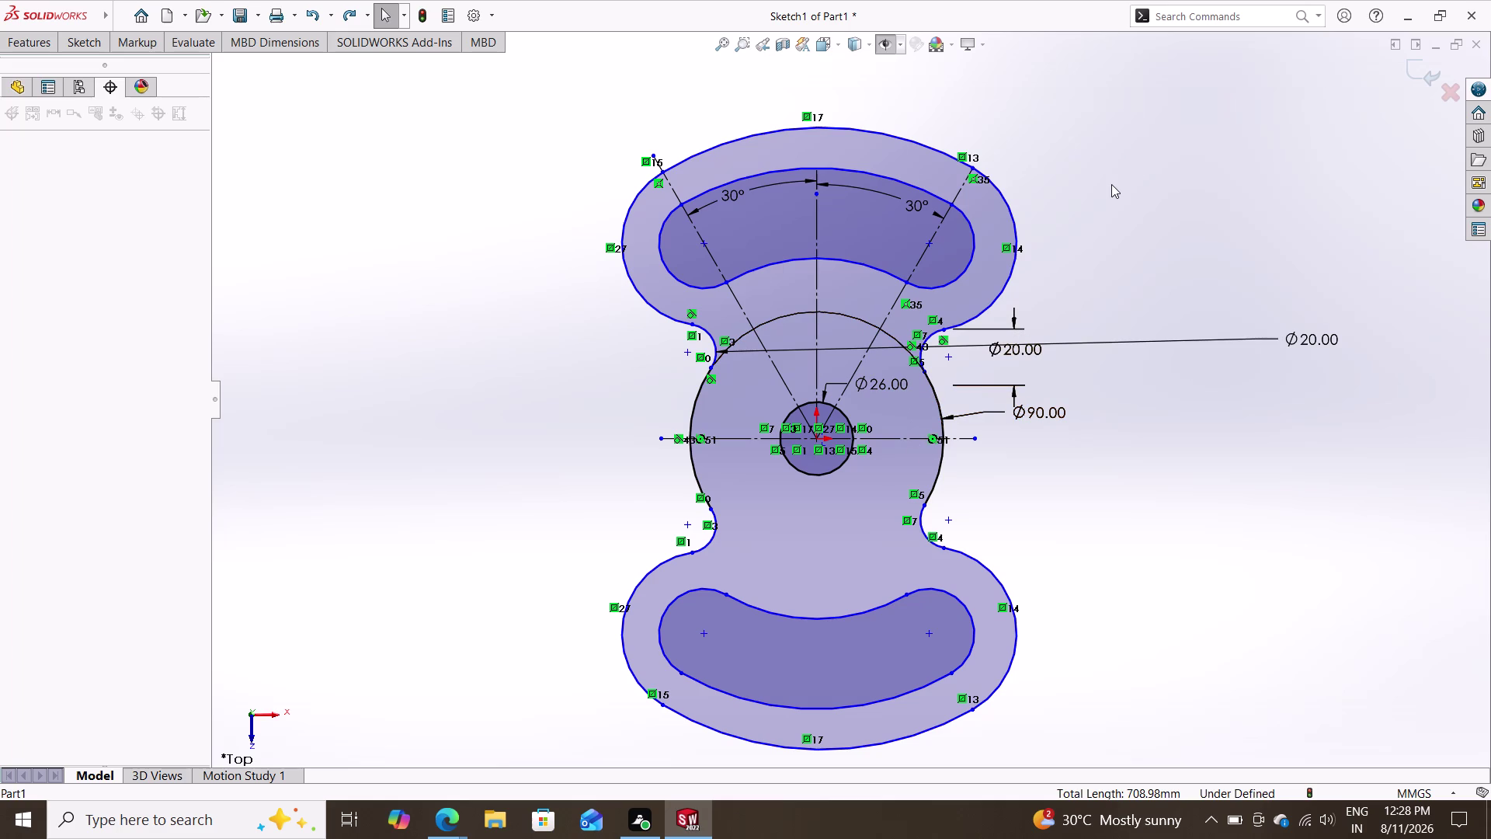
drag(1127, 86, 1102, 87)
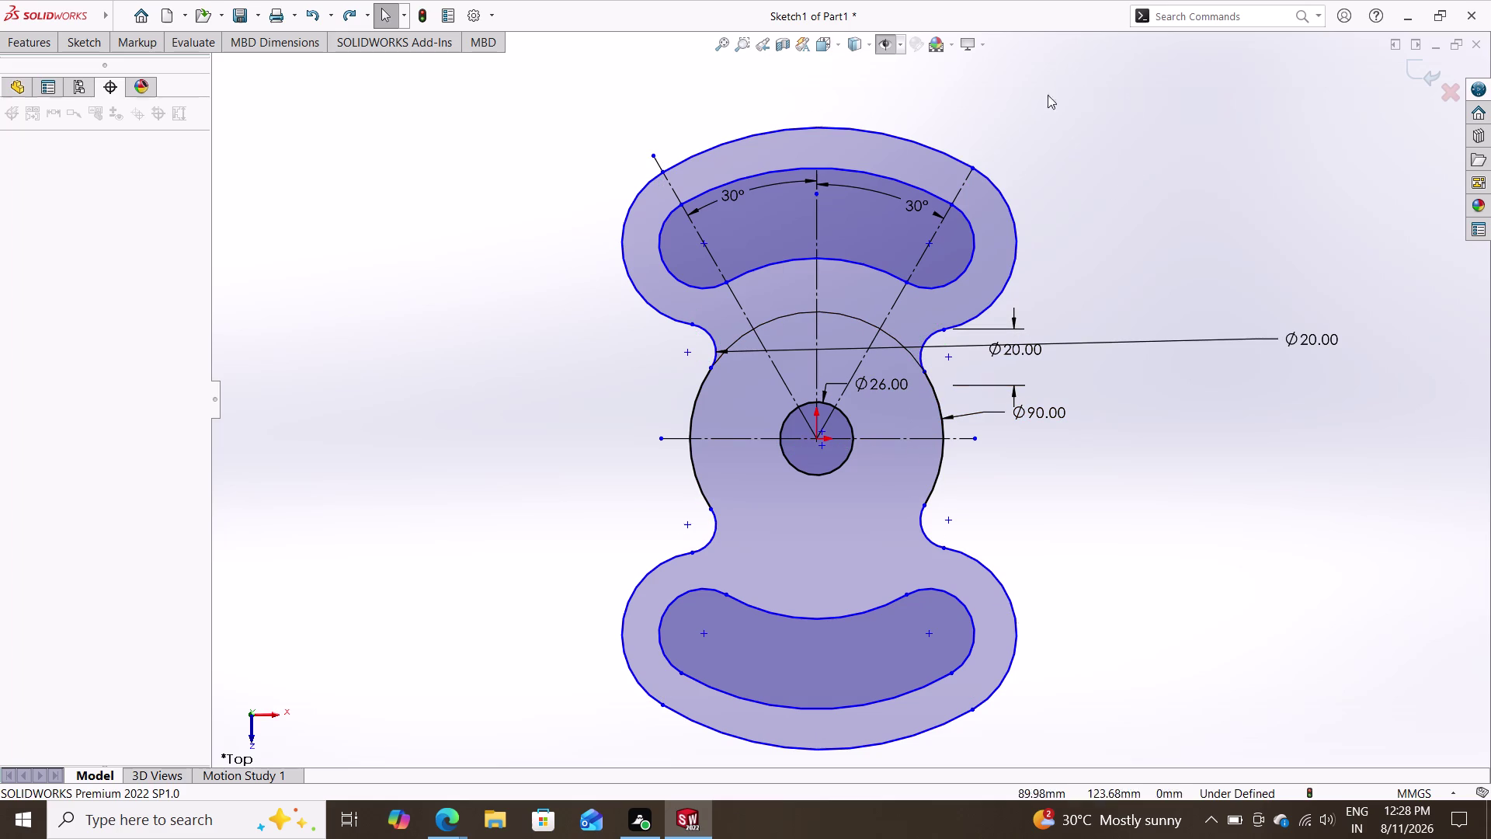
Box-select the entire sketch and apply Fully Define Sketch to all entities.
drag(1118, 95, 509, 793)
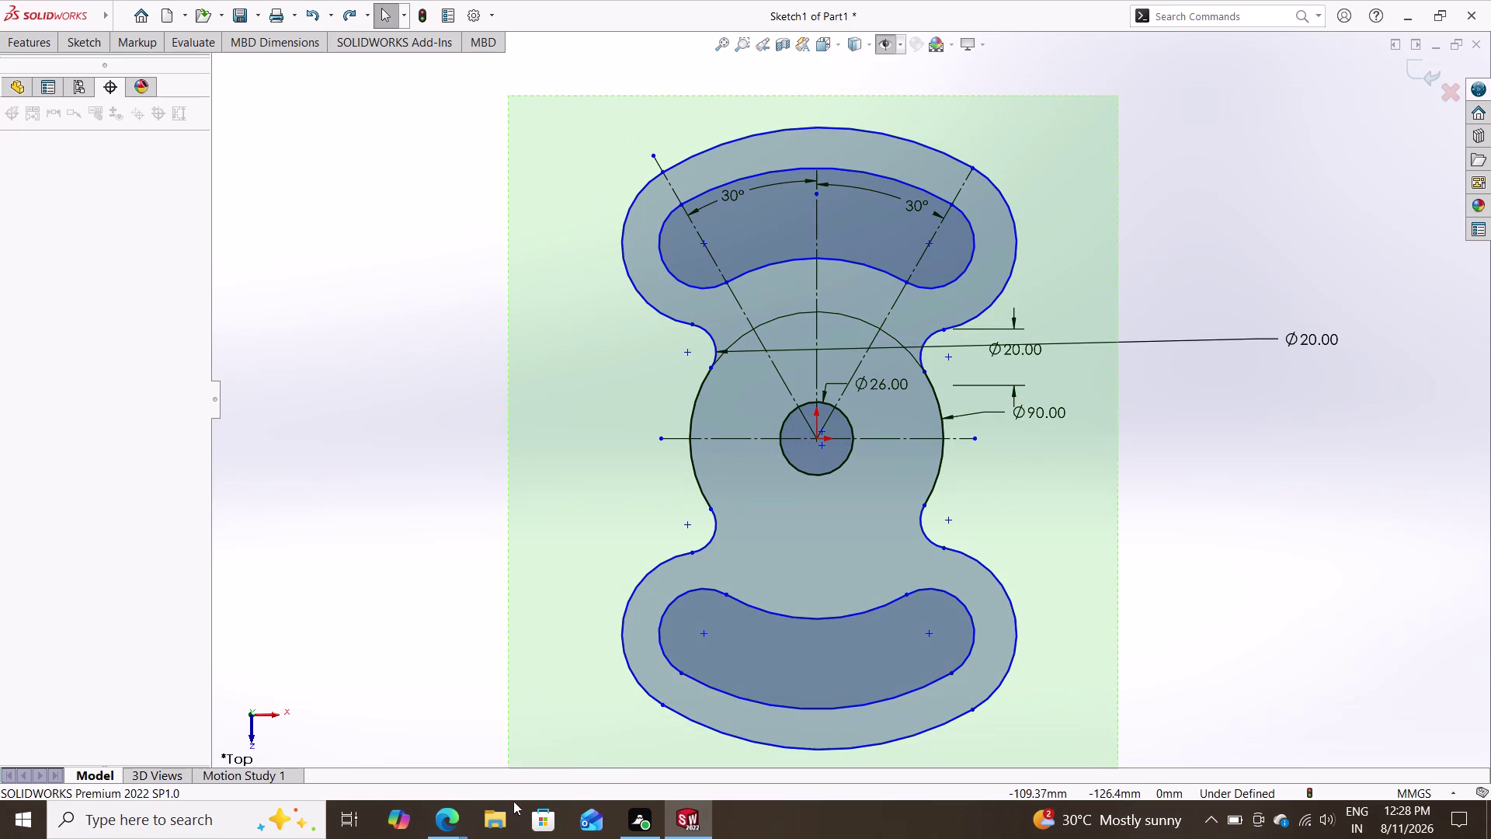
drag(508, 793, 587, 743)
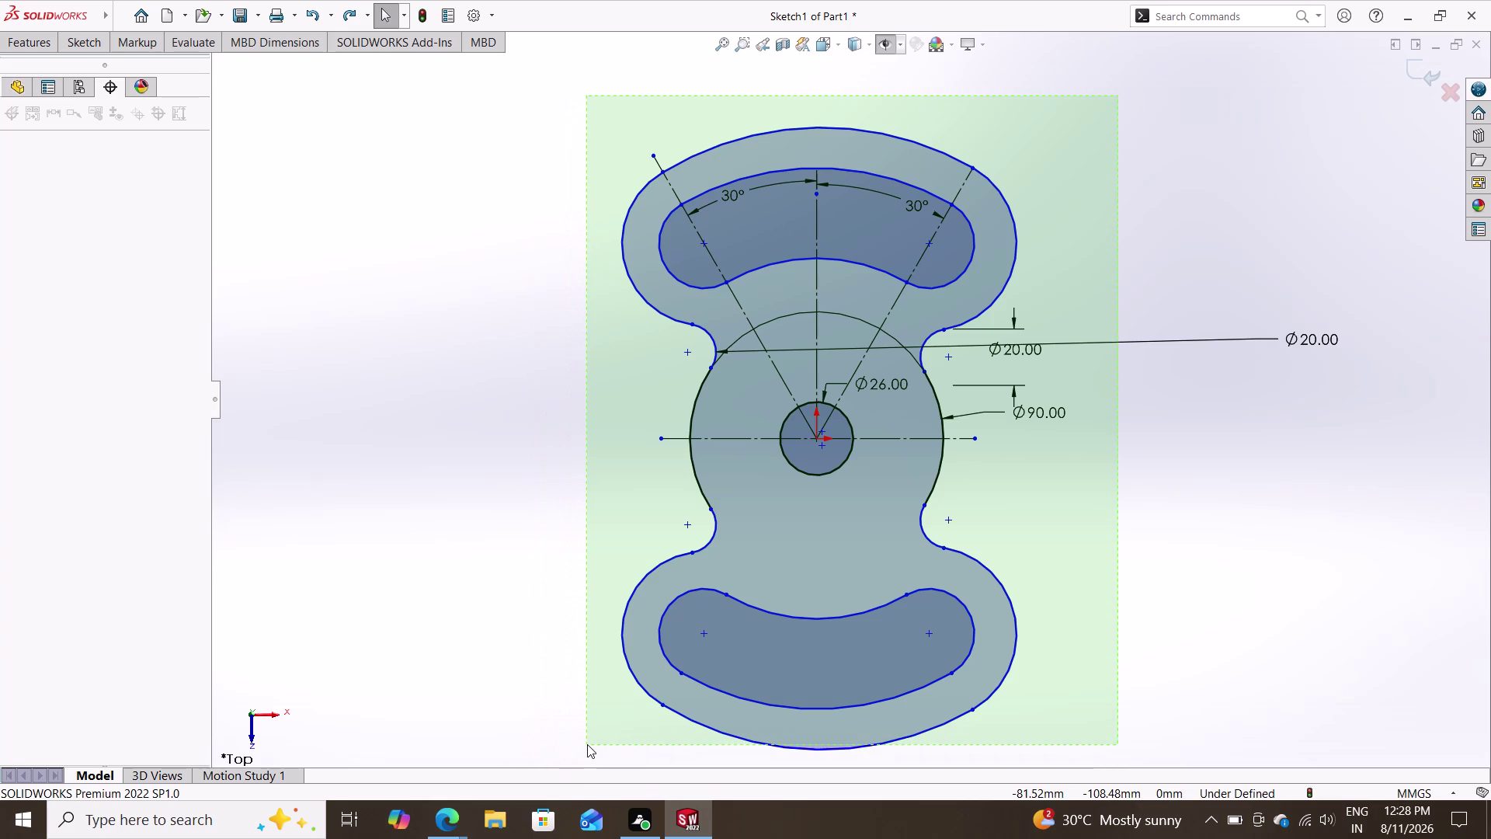
drag(587, 744, 587, 759)
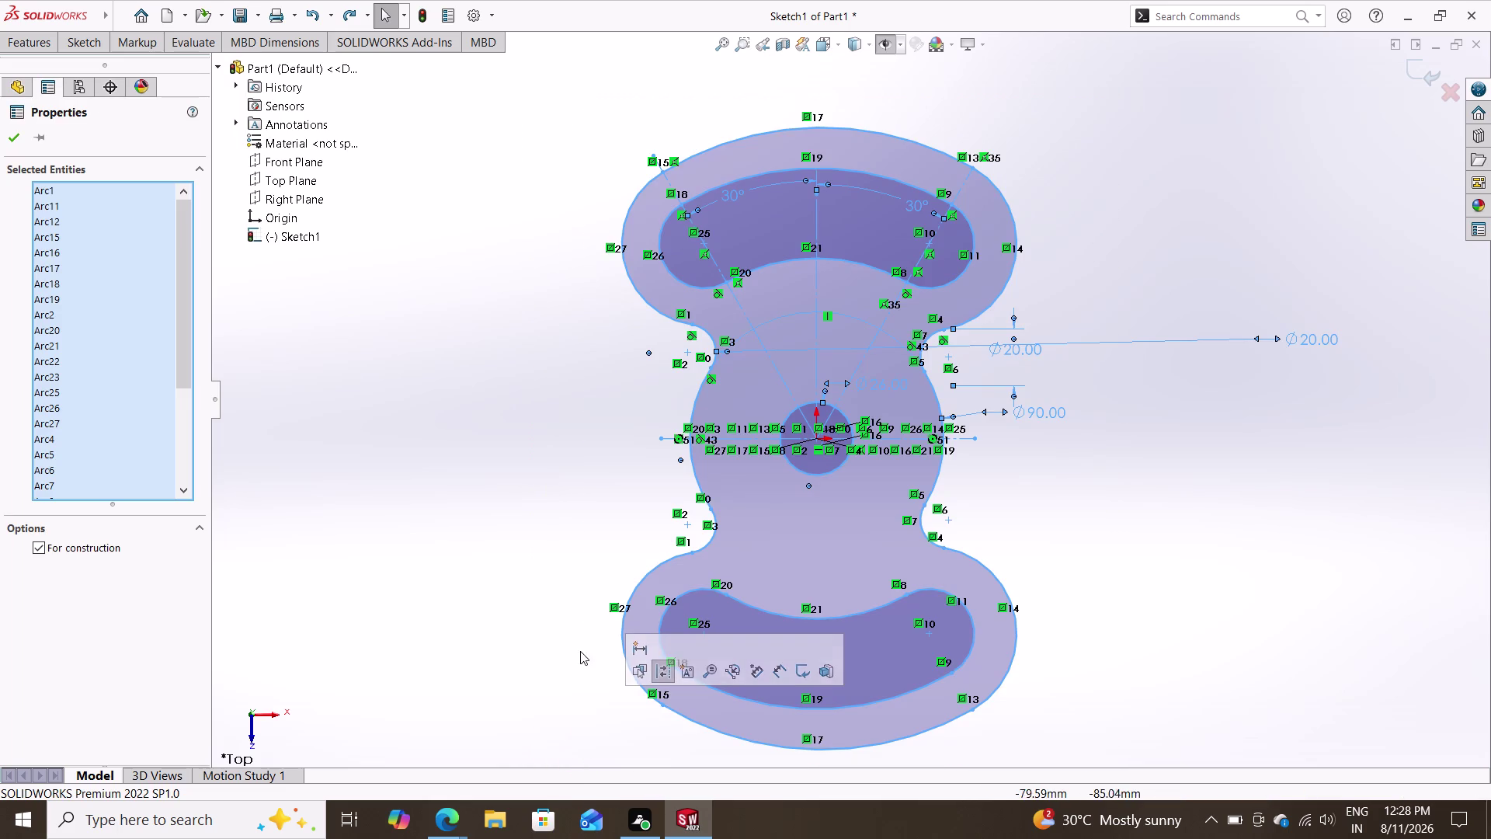
right_click(575, 511)
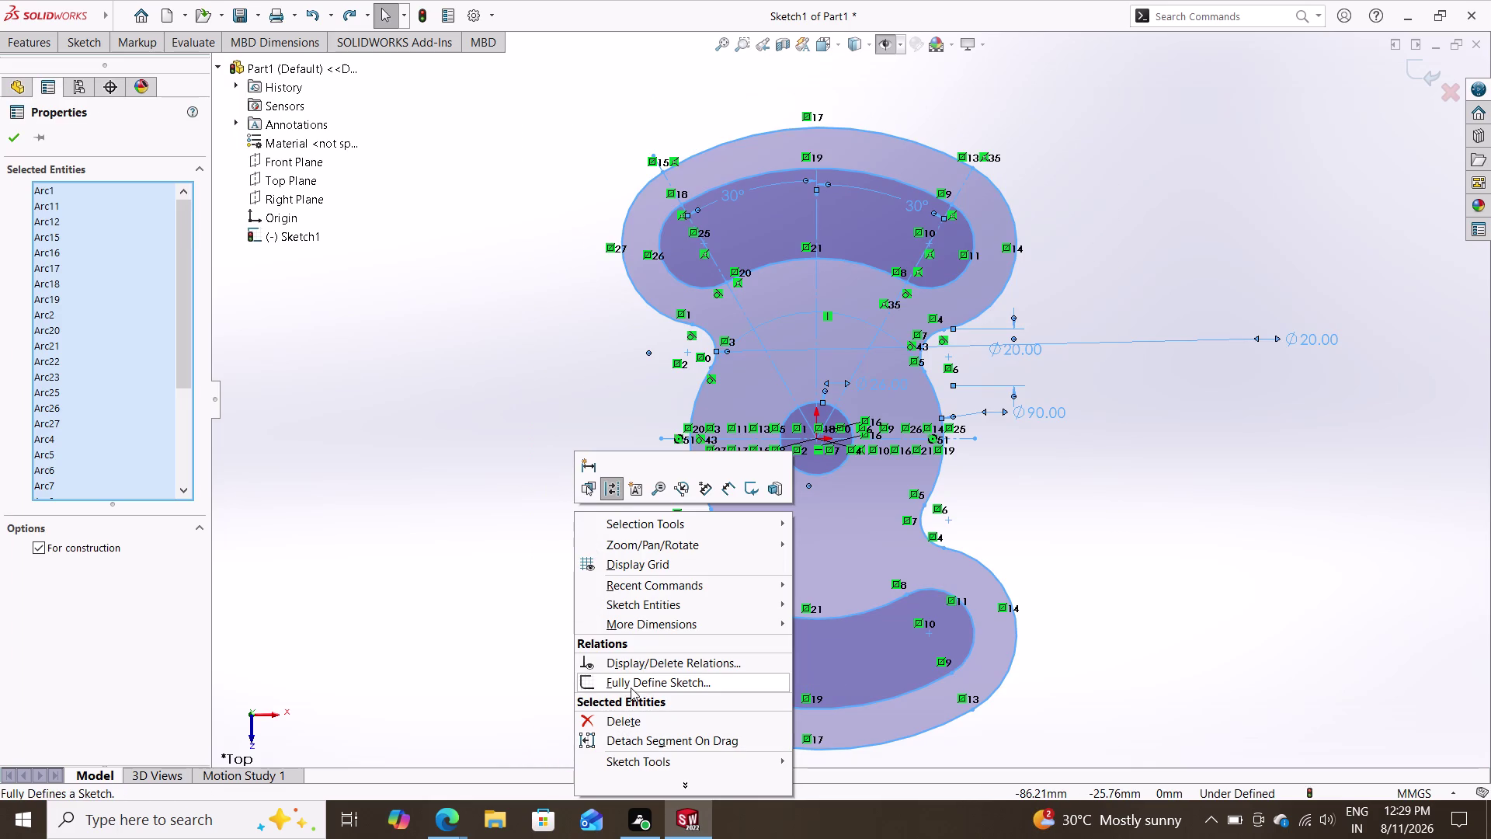
click(632, 680)
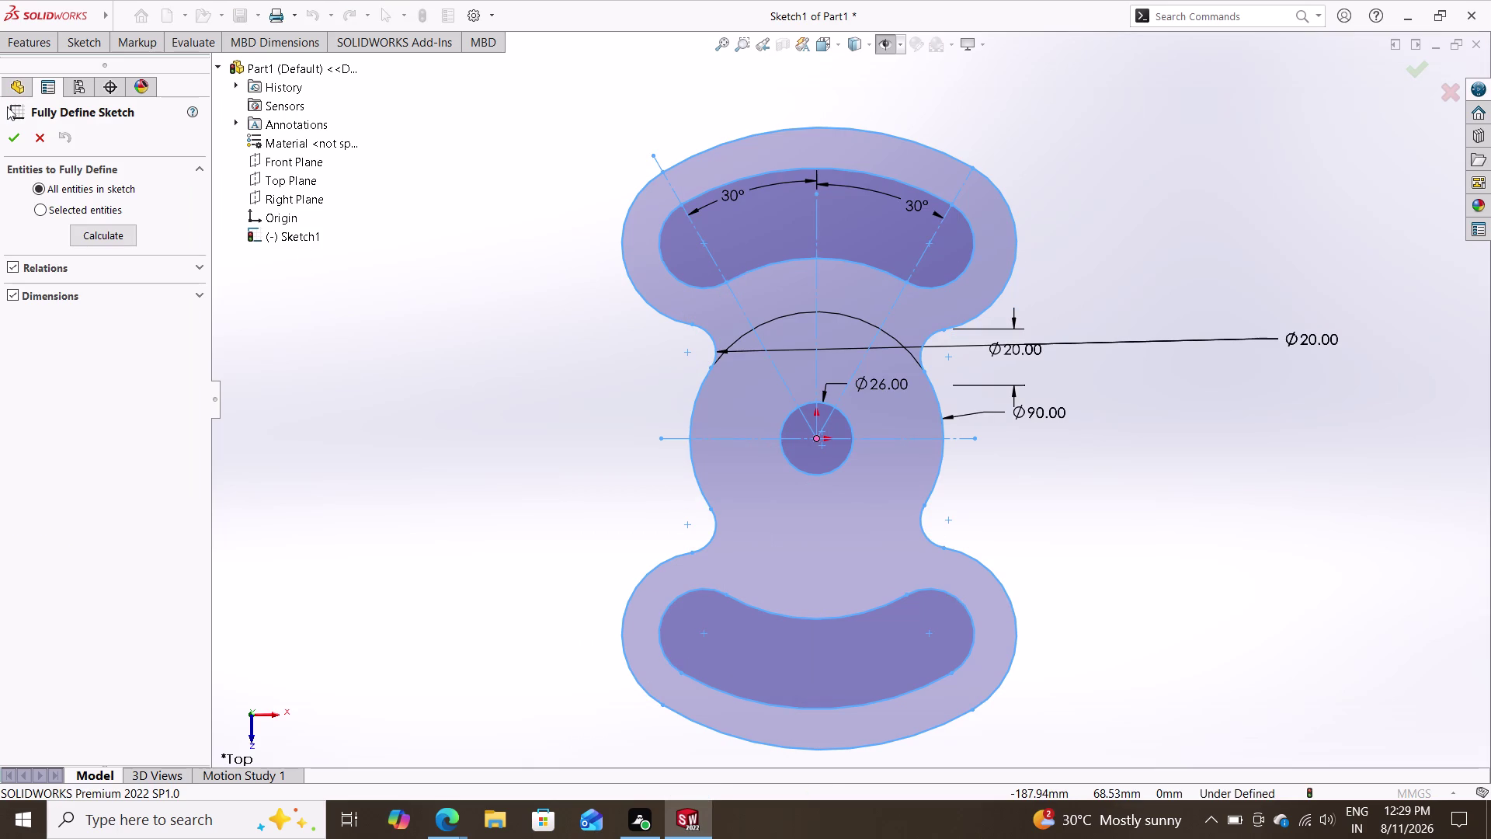
click(8, 137)
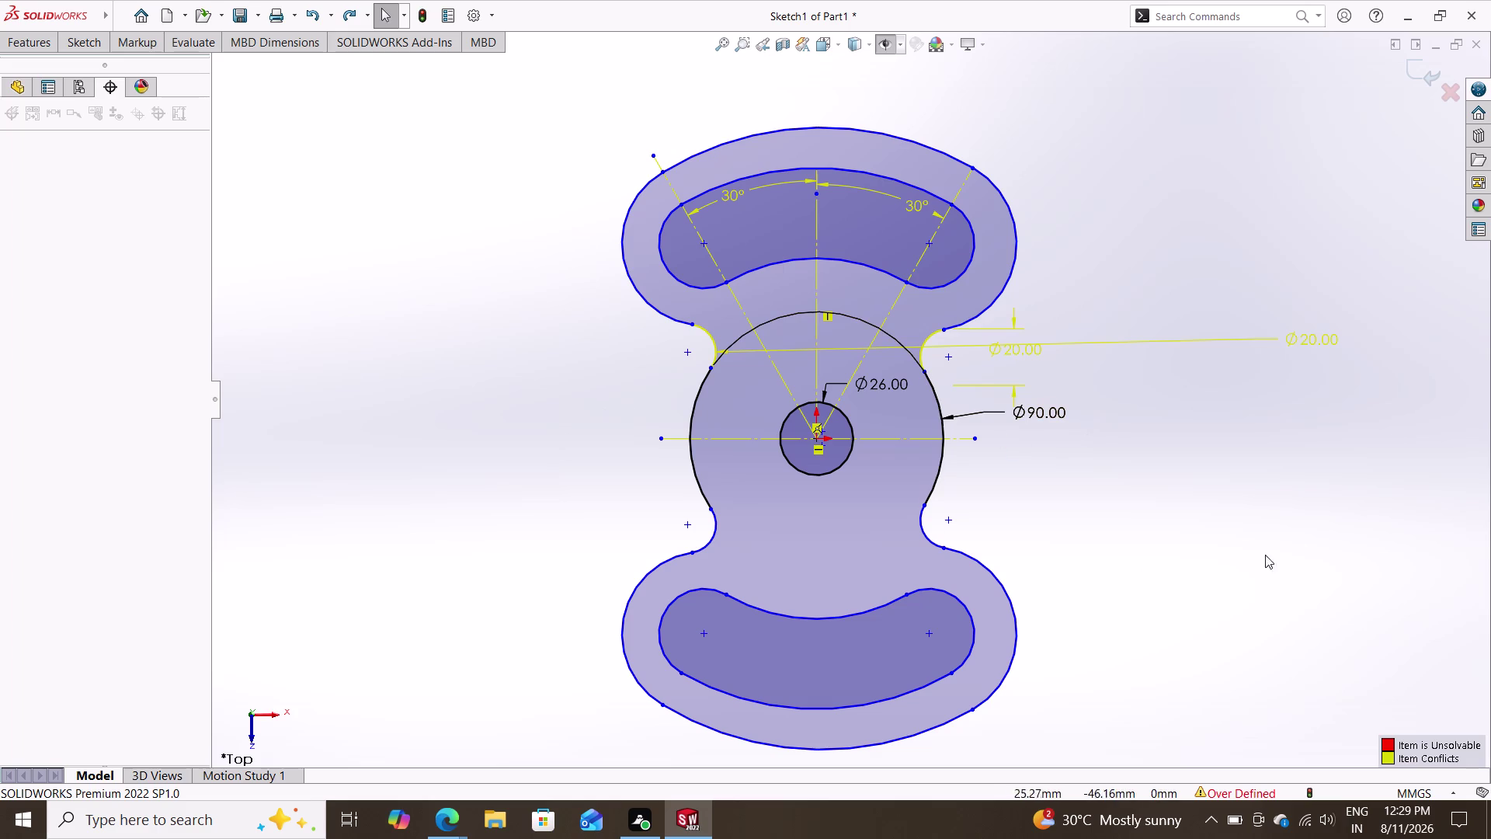
double_click(1395, 757)
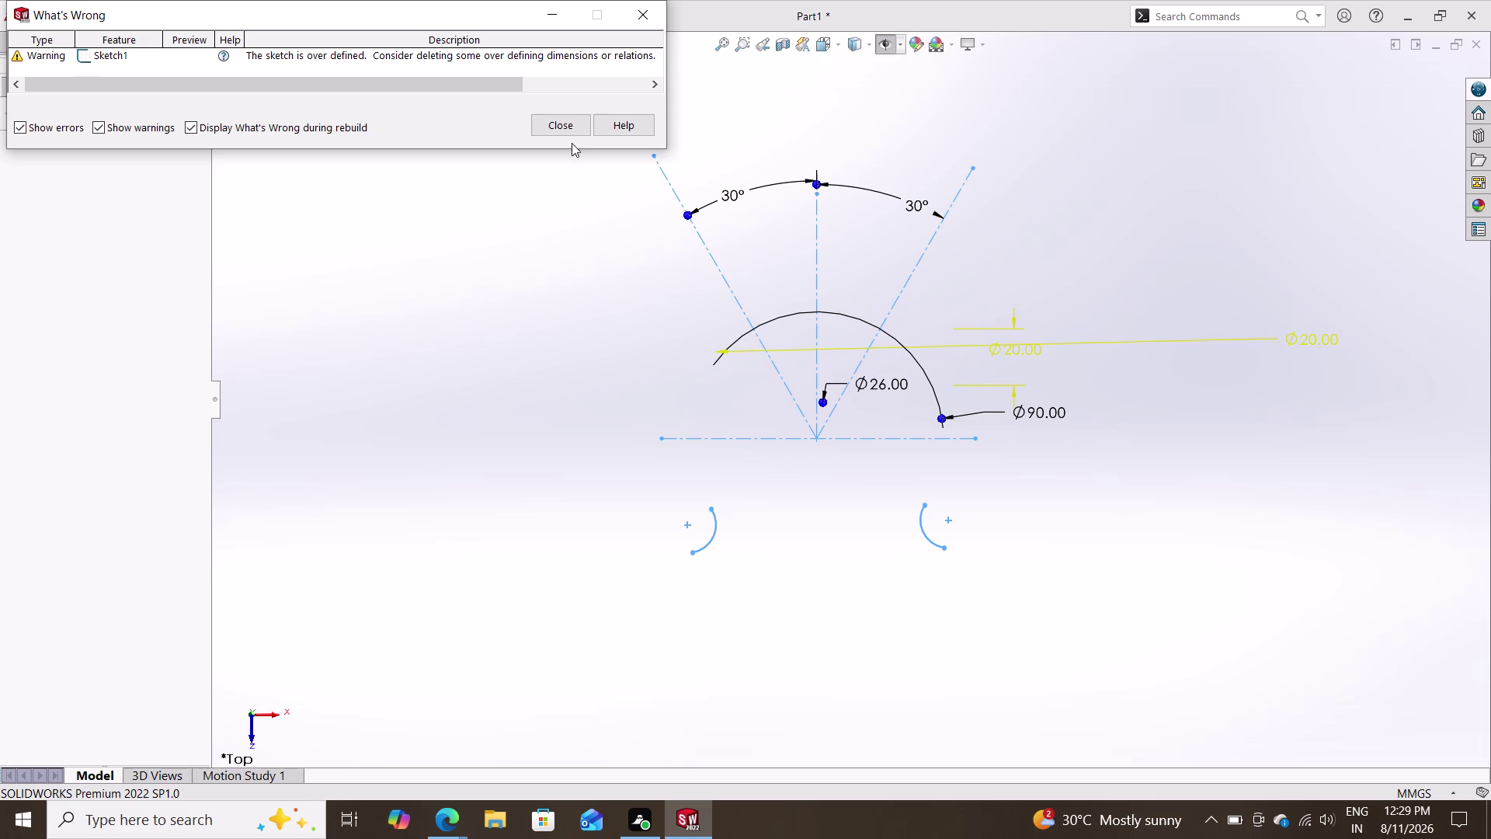
click(569, 123)
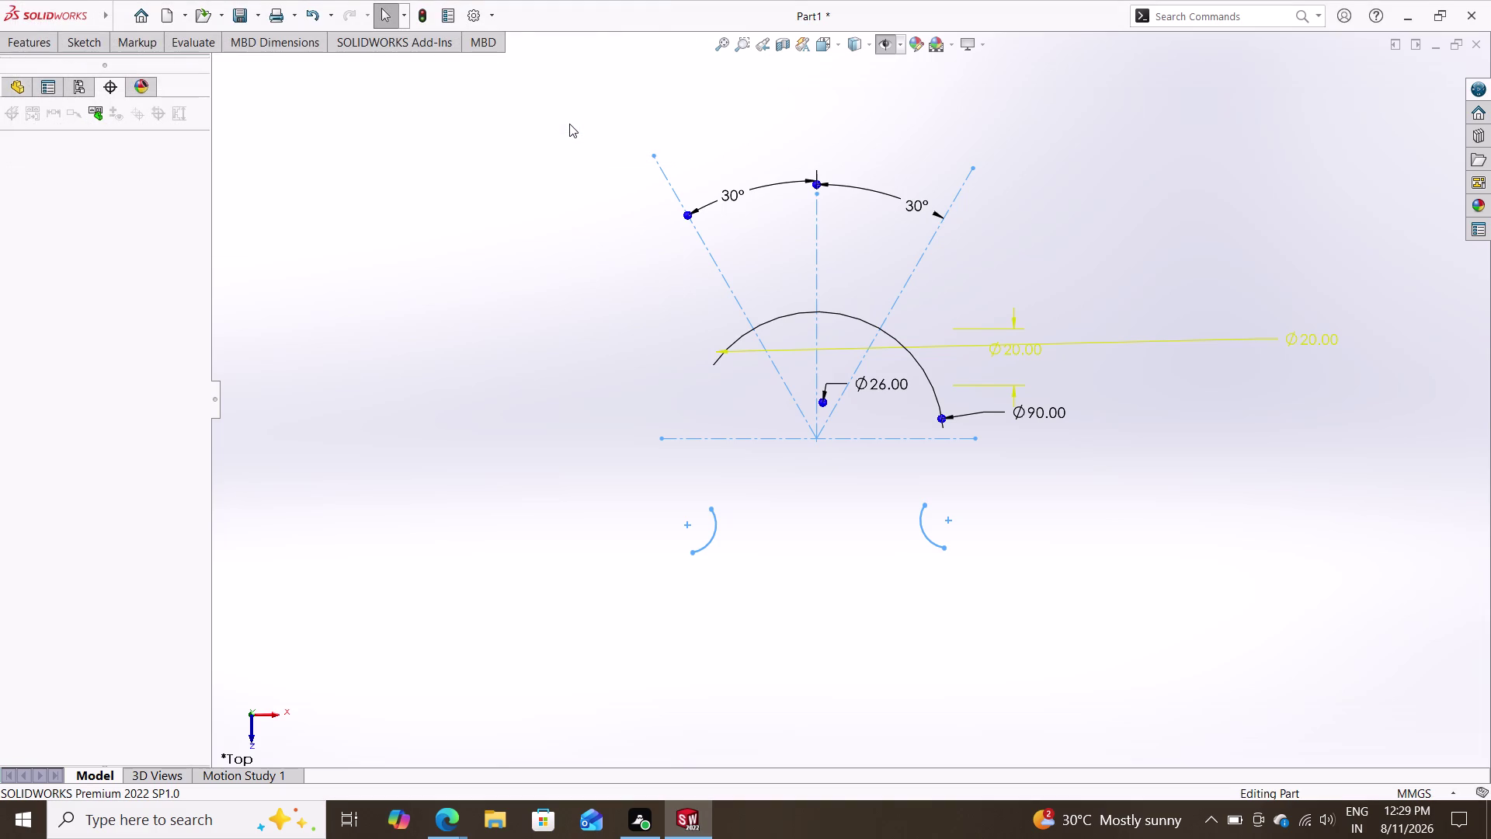
key(Escape)
key(Escape)
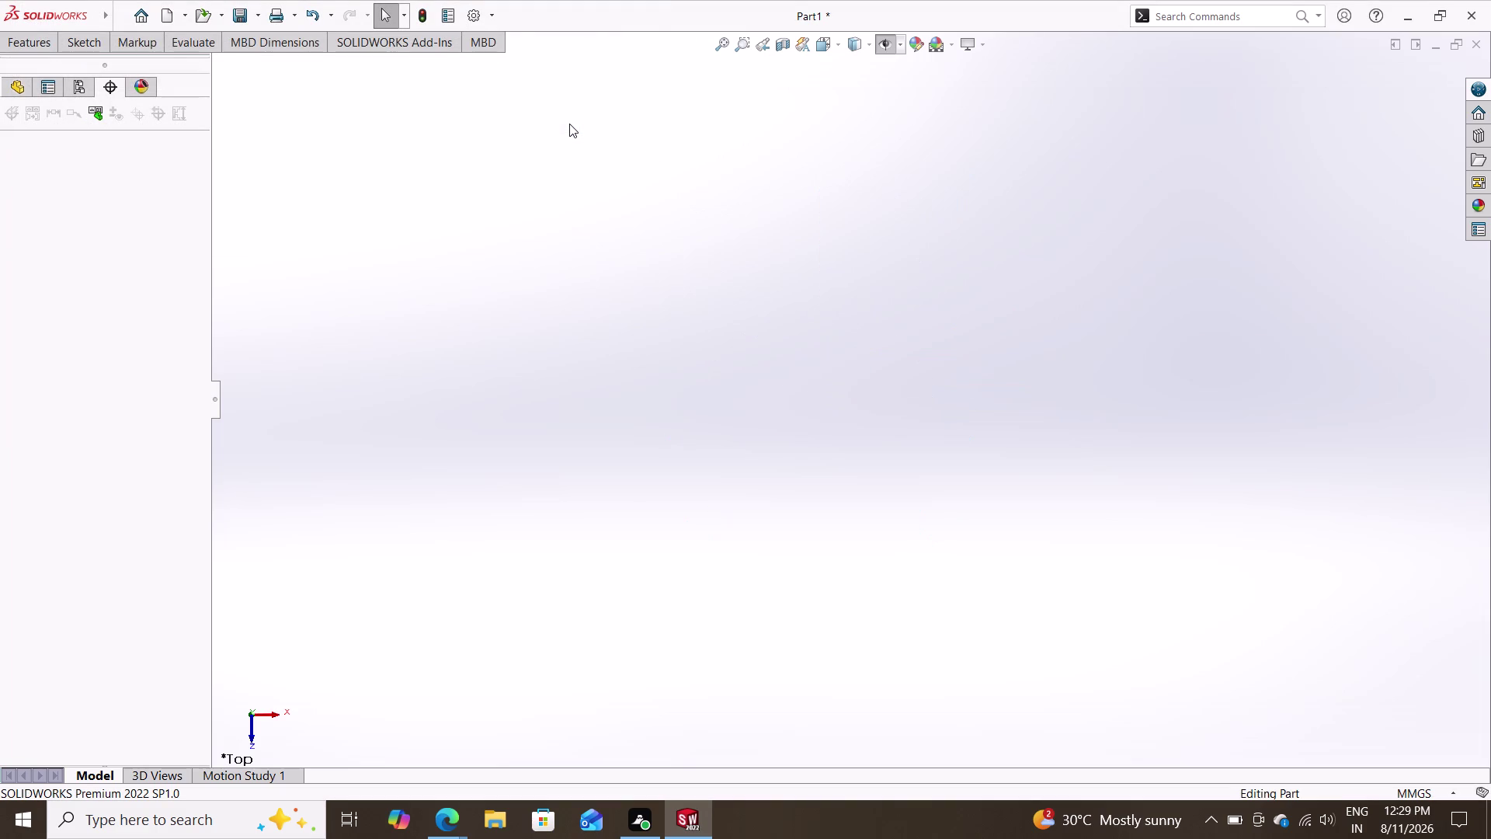
key(ctrl+z)
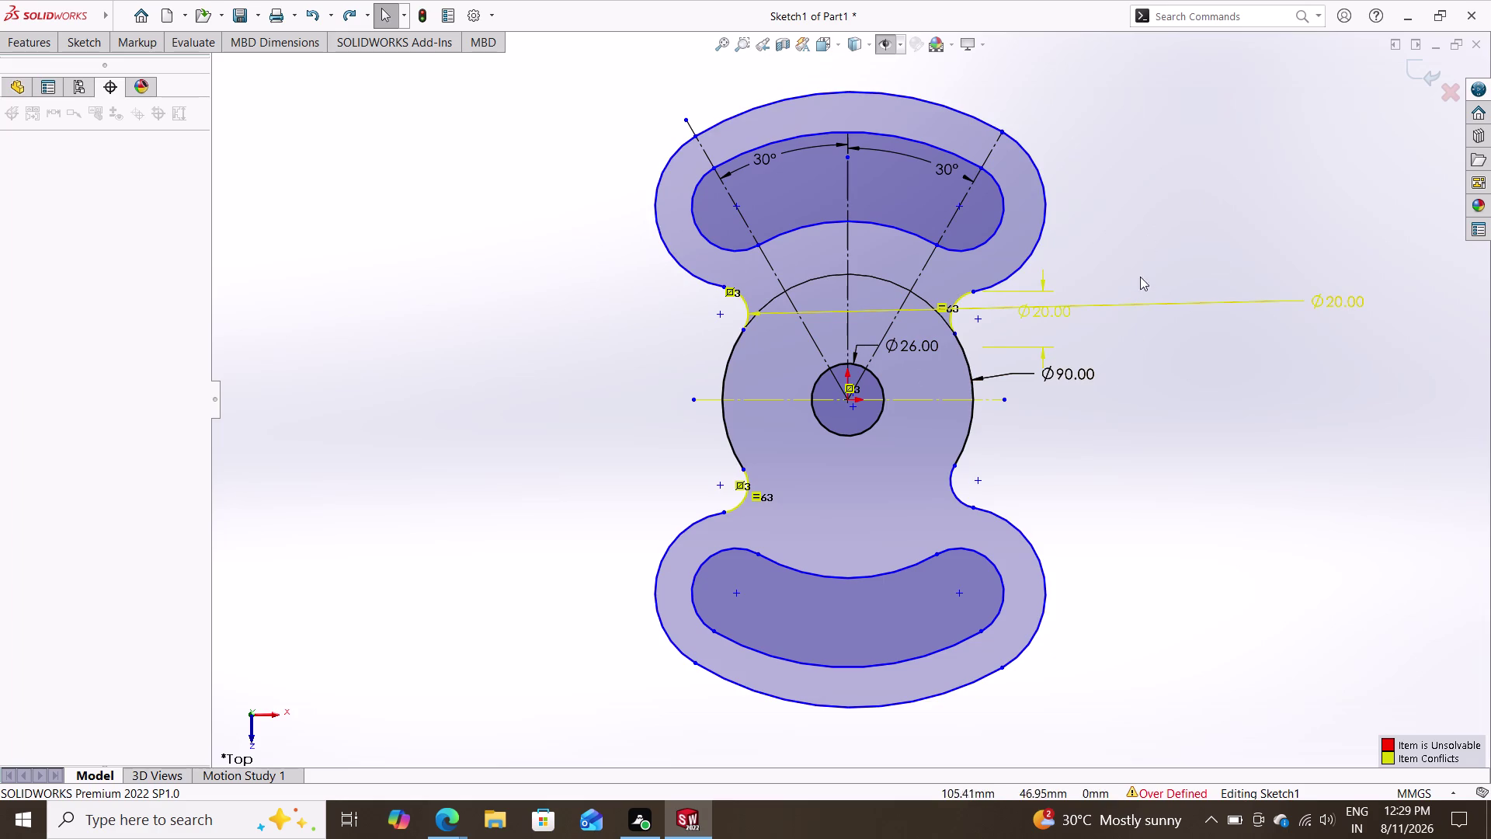
Delete the conflicting Ø20.00 dimension D3@Sketch1 and re-zoom the sketch.
click(1129, 303)
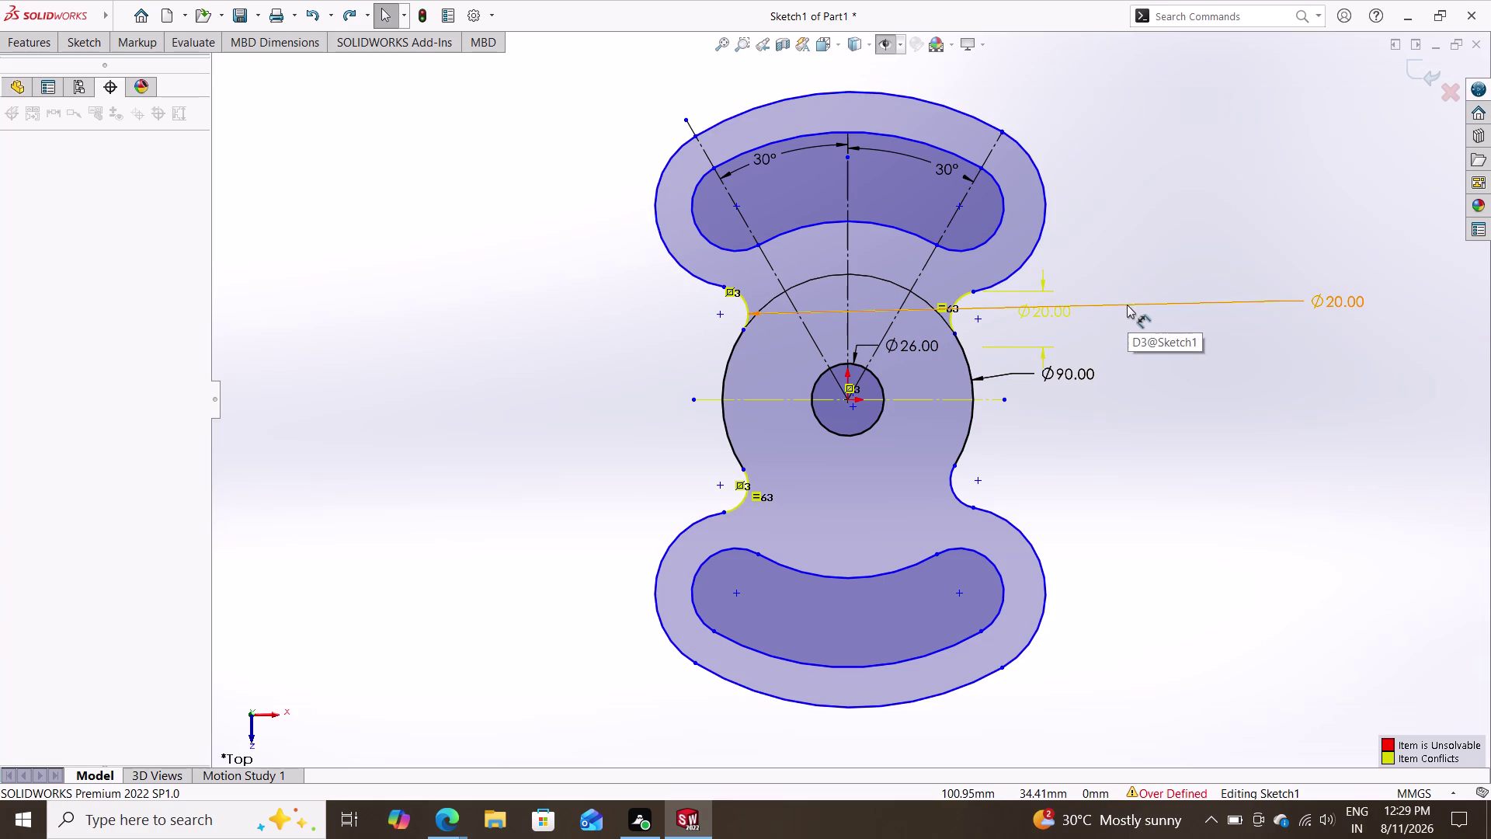
key(Delete)
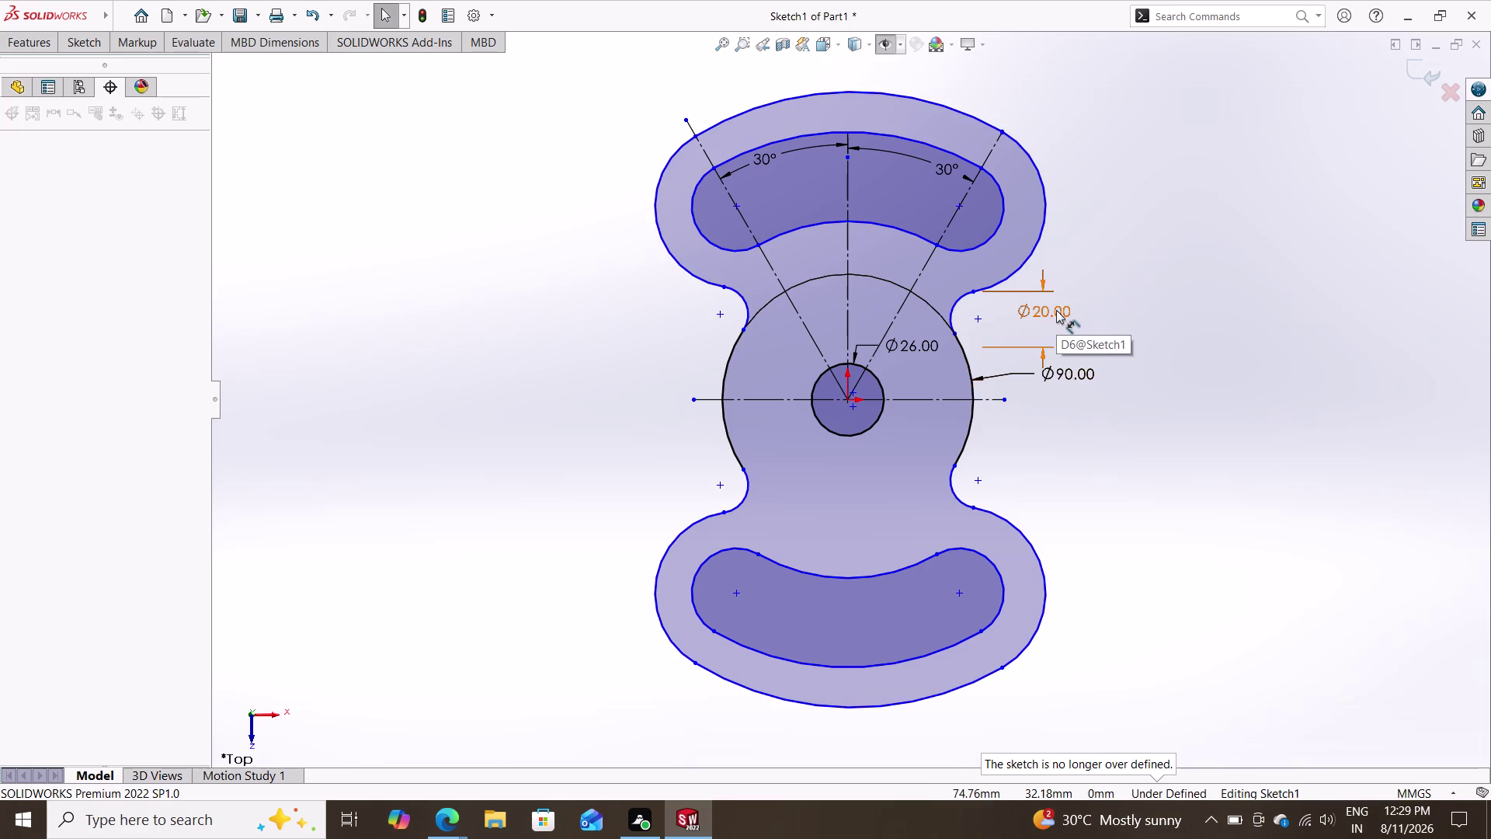
scroll(down, 3)
scroll(up, 3)
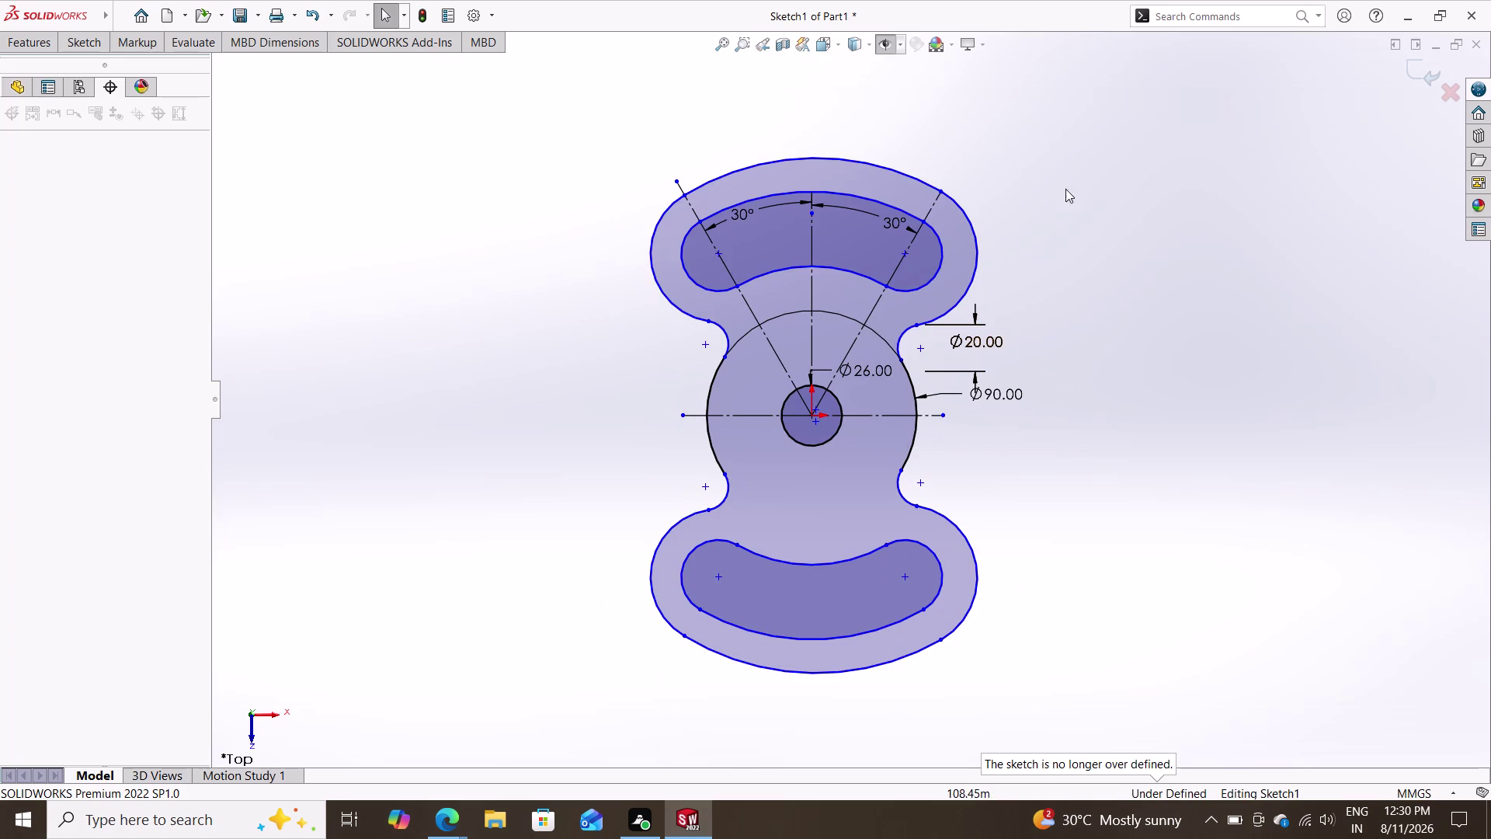
drag(1067, 129, 492, 734)
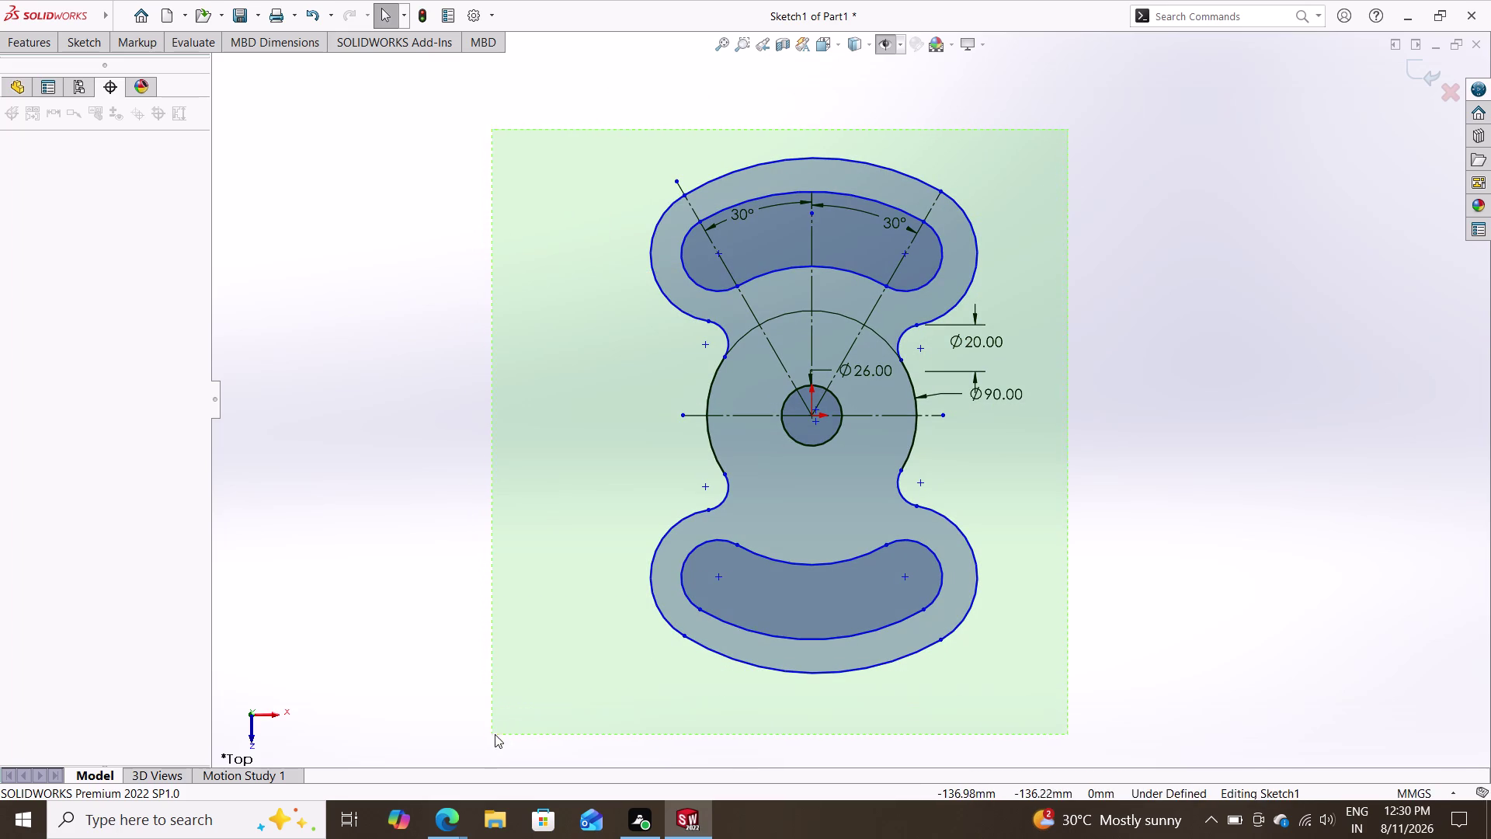
Reapply Fully Define Sketch to all entities of the box-selected sketch.
drag(492, 734, 496, 733)
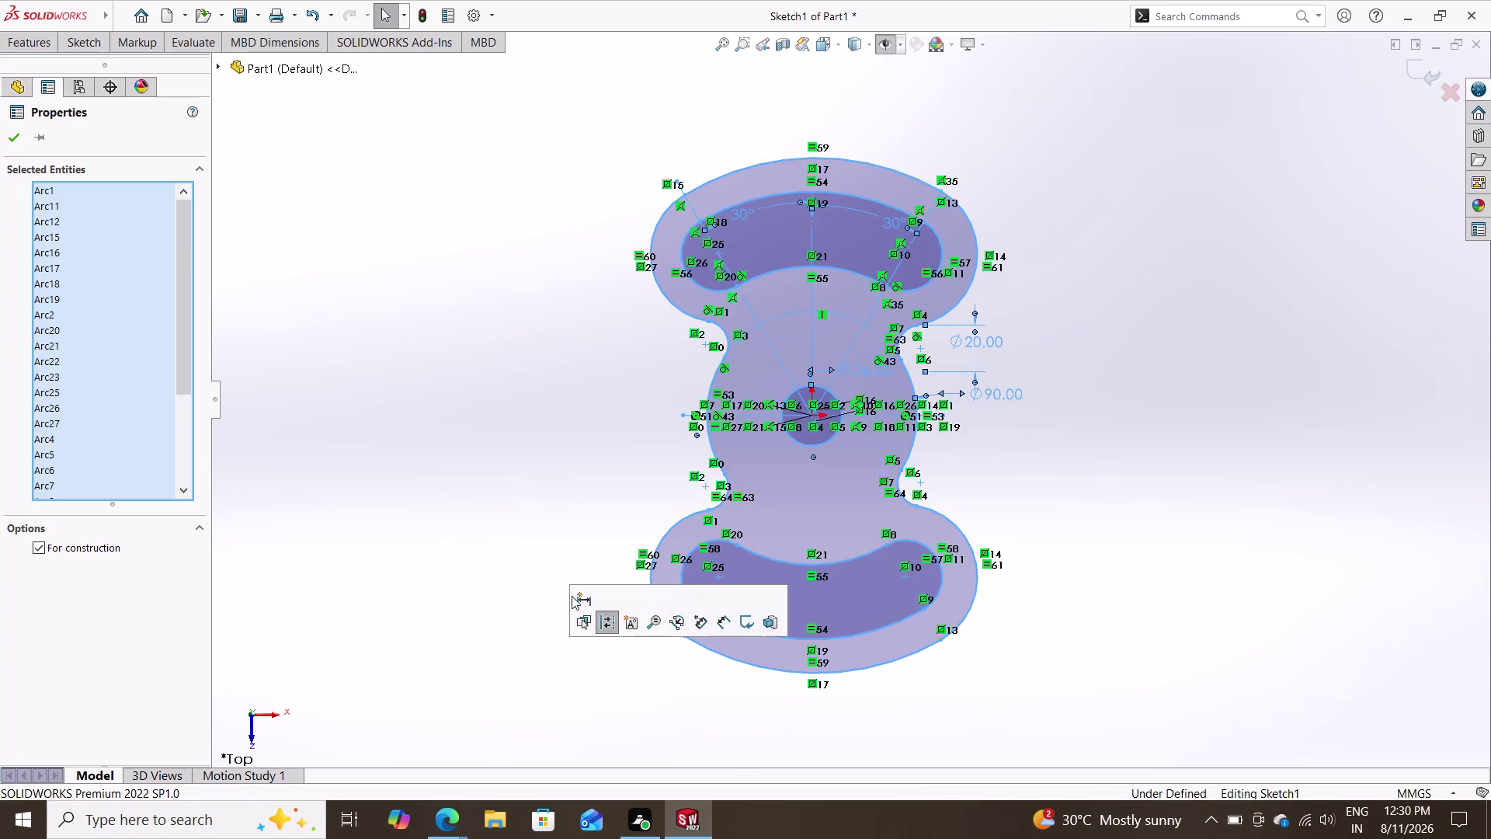
right_click(591, 406)
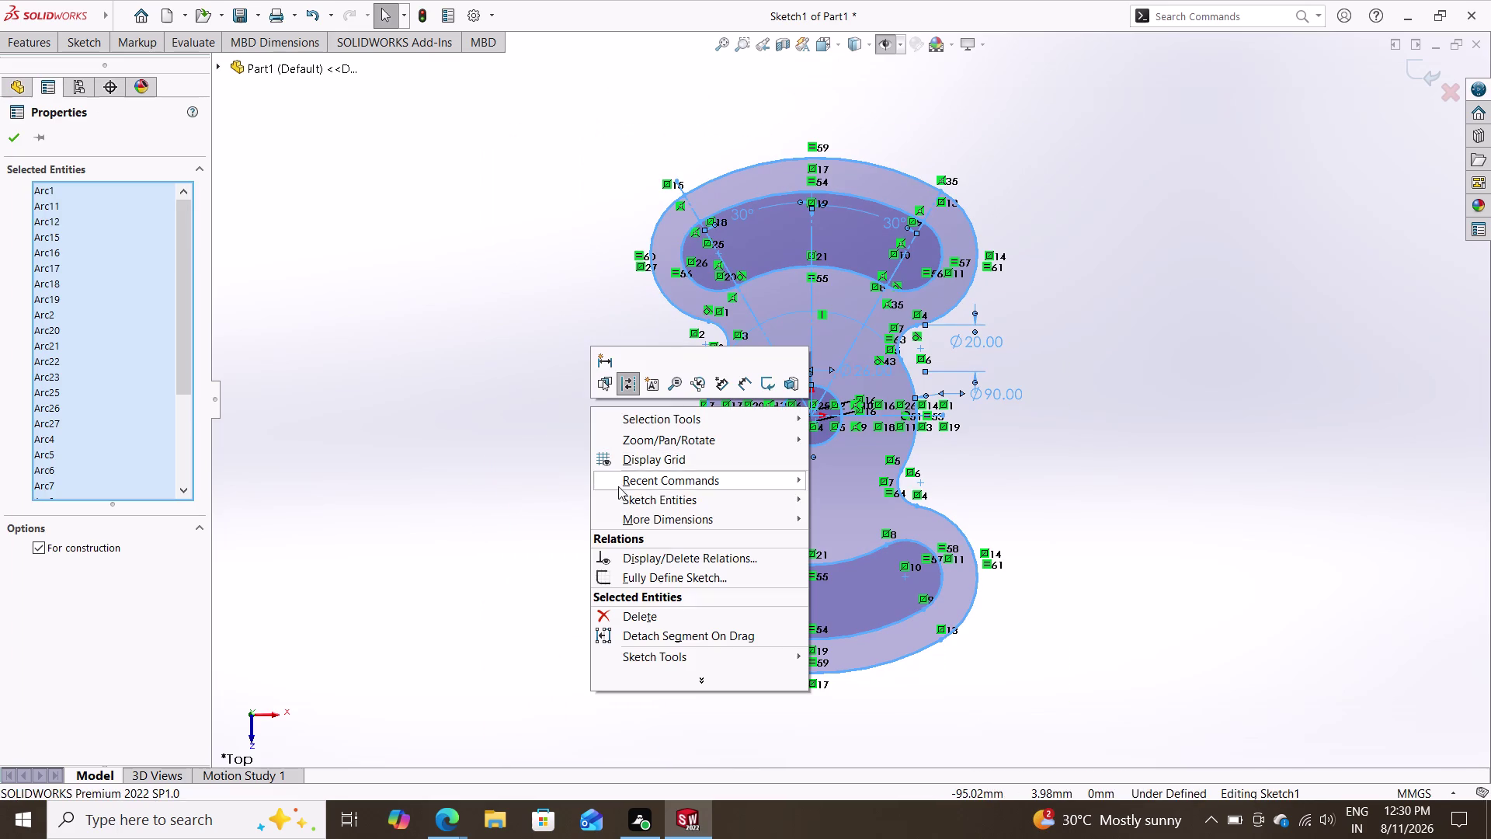
double_click(652, 578)
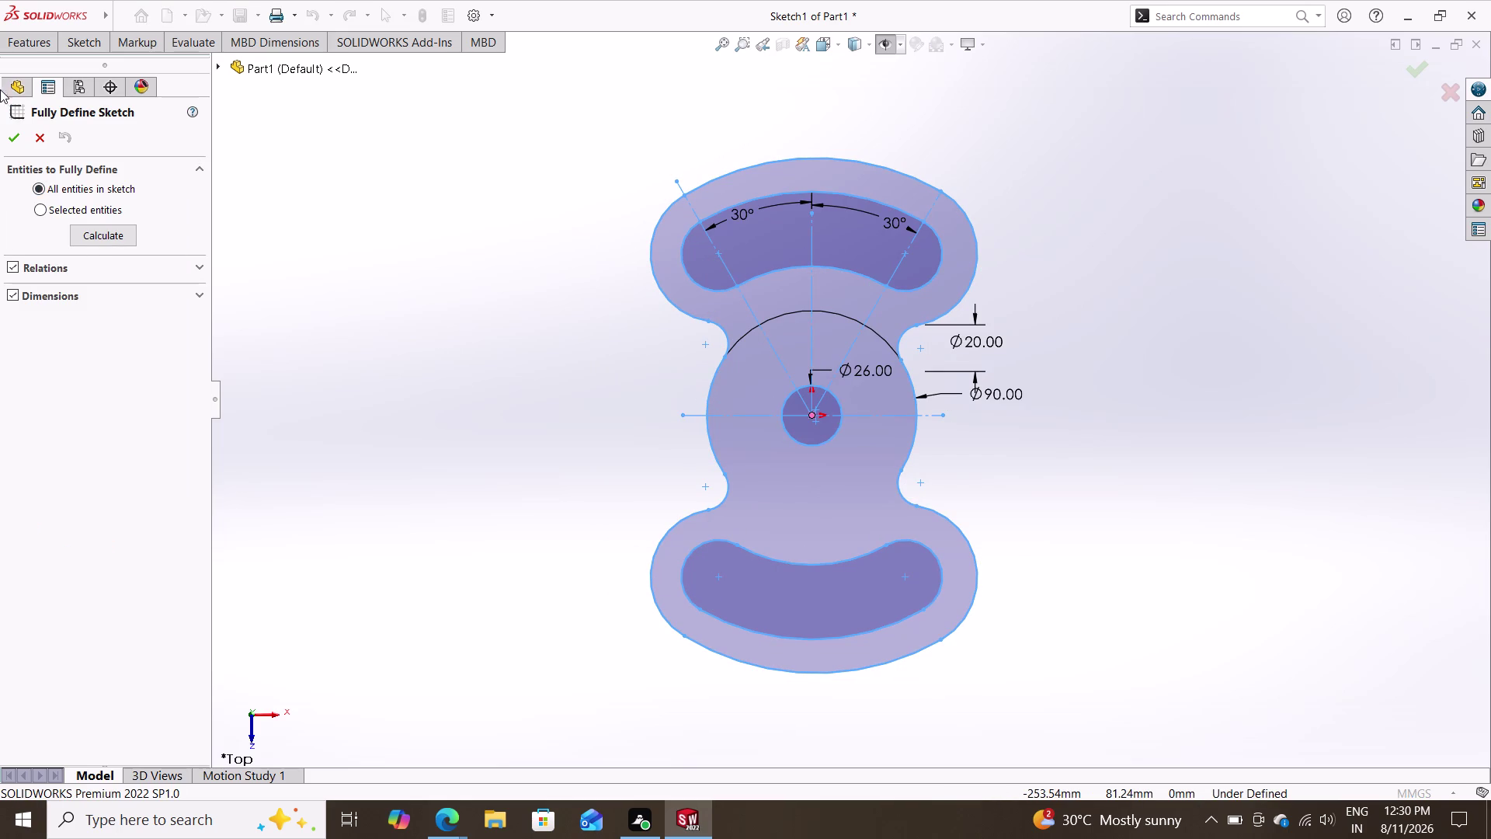
double_click(15, 130)
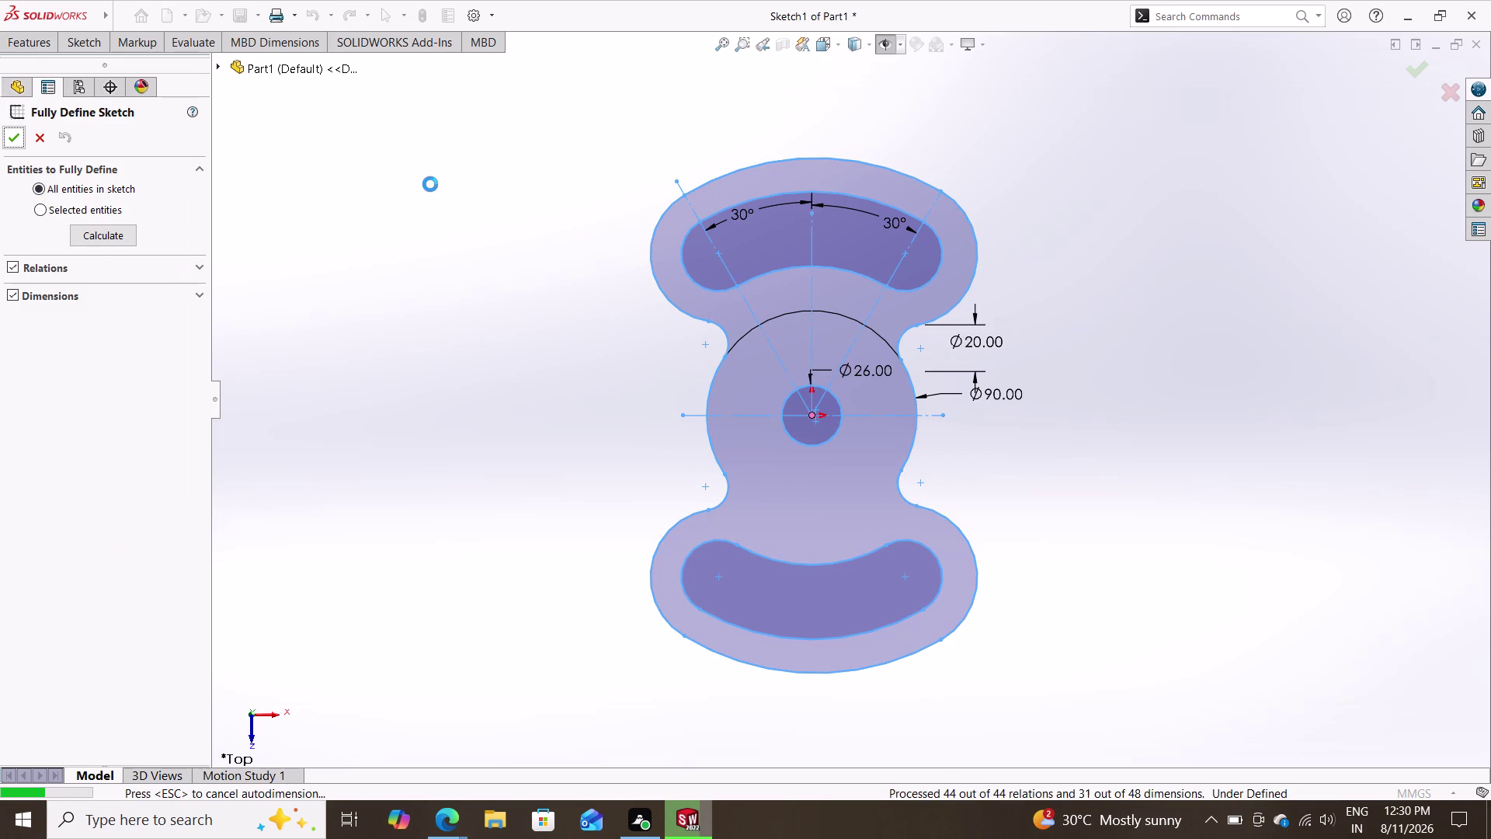